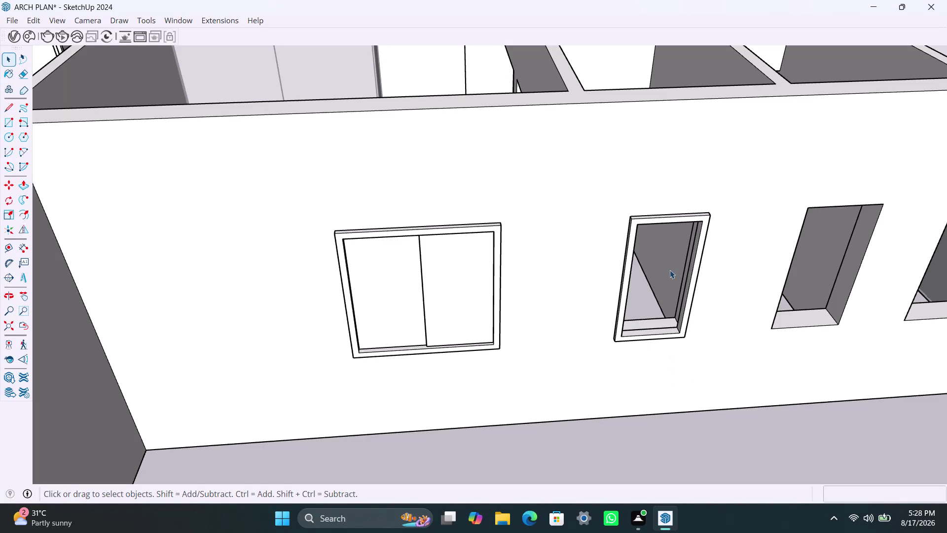
Draw a pane rectangle across the second window frame and make it a group.
key(r)
click(641, 226)
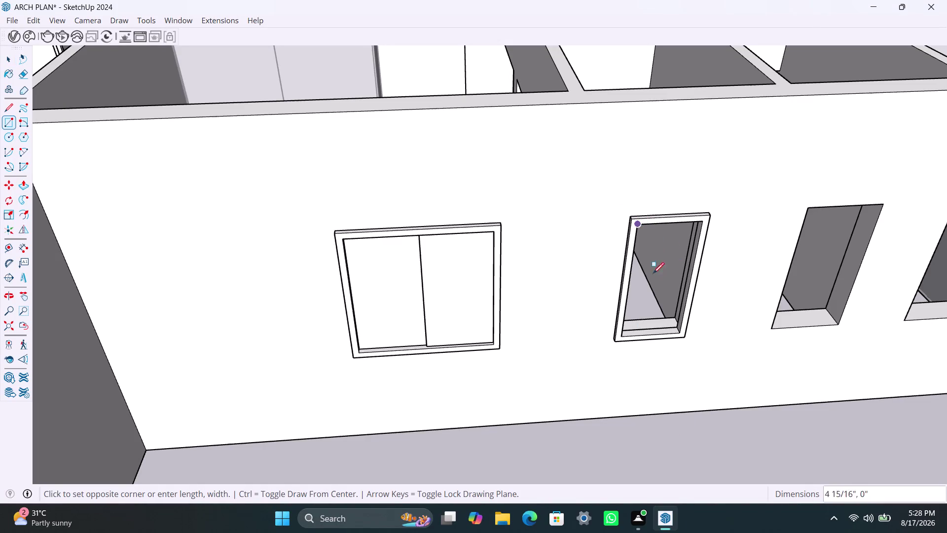
click(673, 331)
key(space)
double_click(673, 290)
right_click(673, 290)
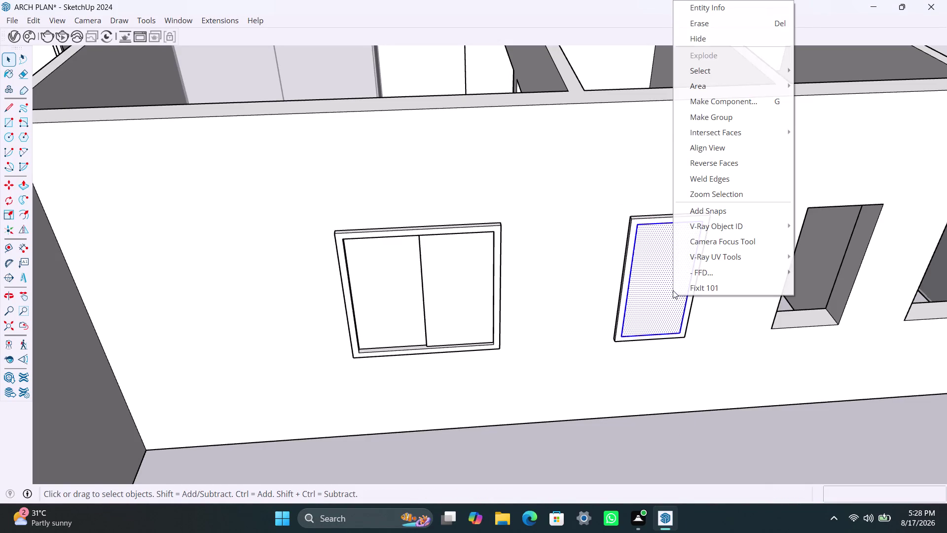
click(744, 117)
Pull the grouped pane to 18MM thick, then orbit toward the third wall opening.
double_click(656, 315)
click(656, 315)
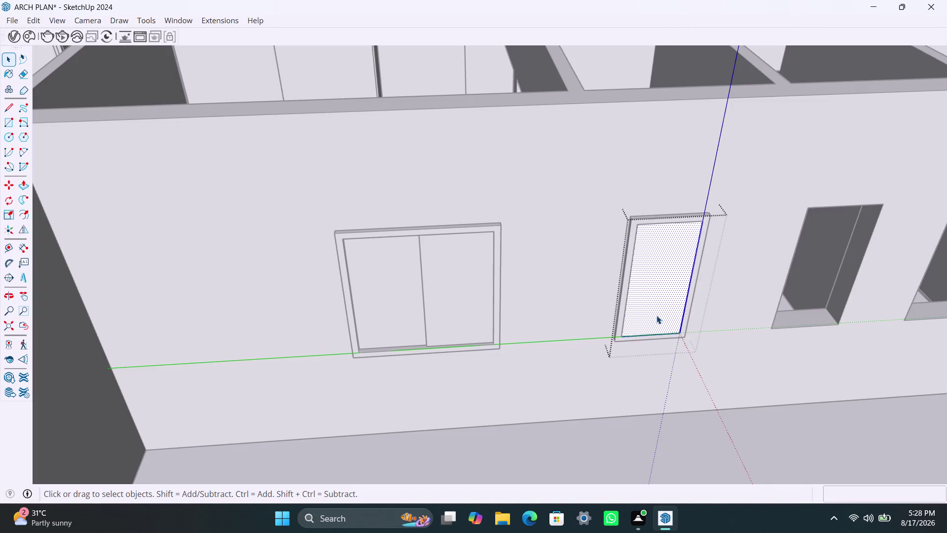
key(p)
click(656, 316)
text(1)
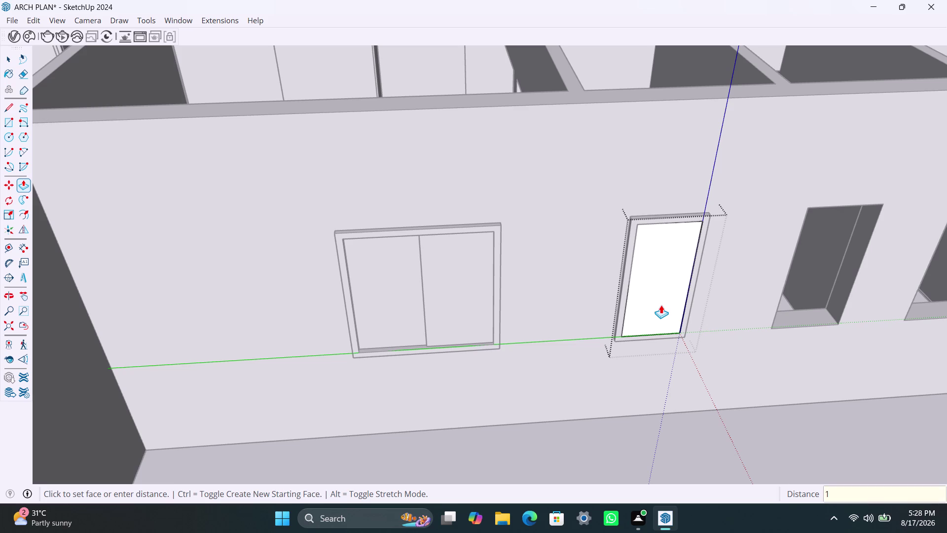
text(8MM)
key(Return)
key(space)
click(729, 391)
scroll(down, 3)
middle_drag(776, 387, 684, 387)
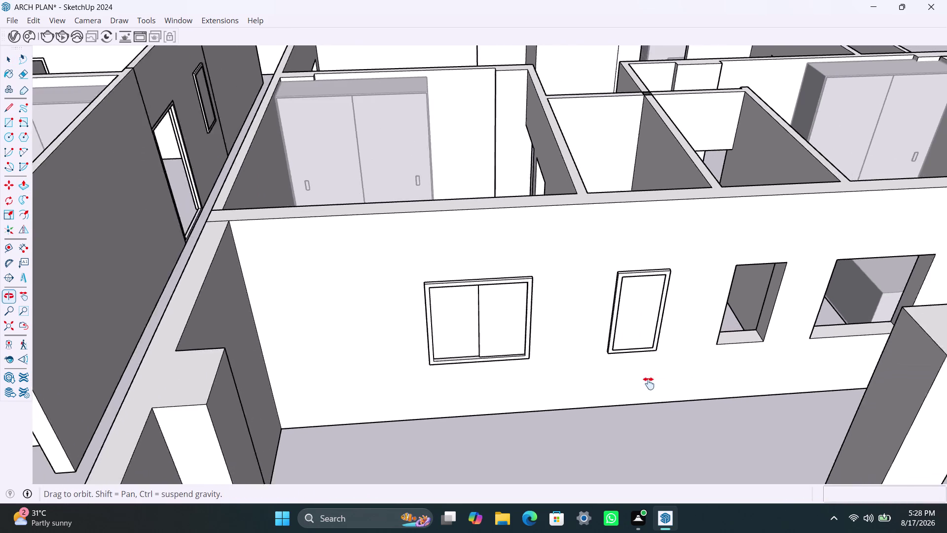
middle_drag(684, 388, 593, 378)
Draw a rectangle over the third wall opening and make it a group.
key(r)
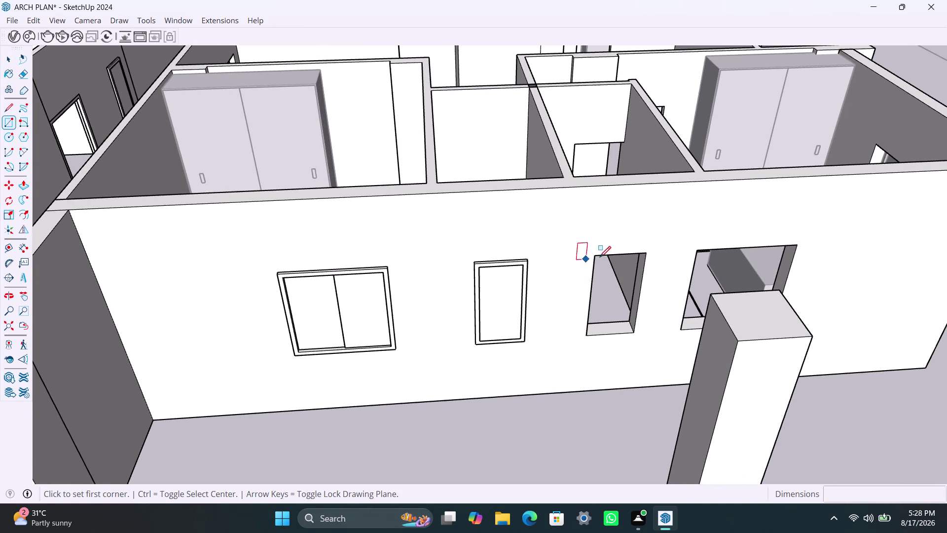
click(599, 257)
click(635, 331)
key(space)
double_click(626, 284)
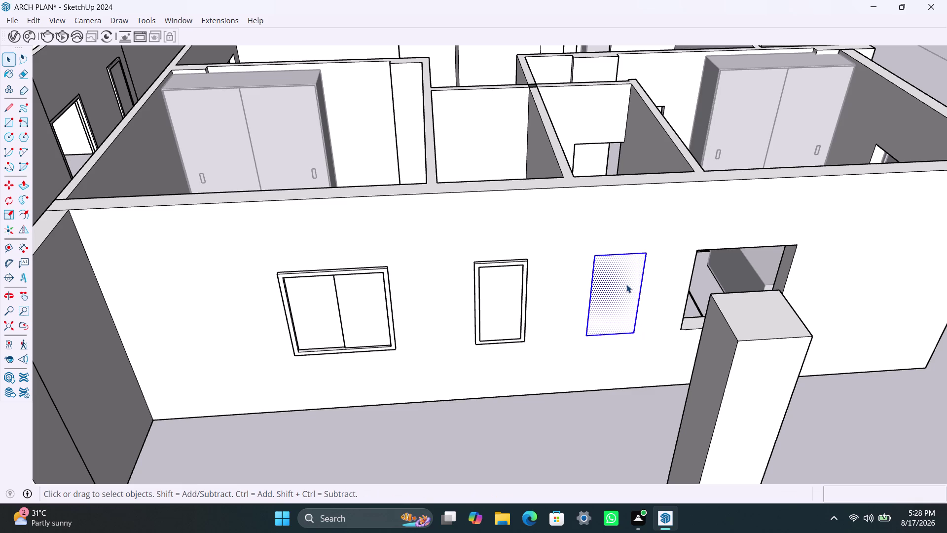
right_click(626, 284)
click(696, 117)
triple_click(621, 309)
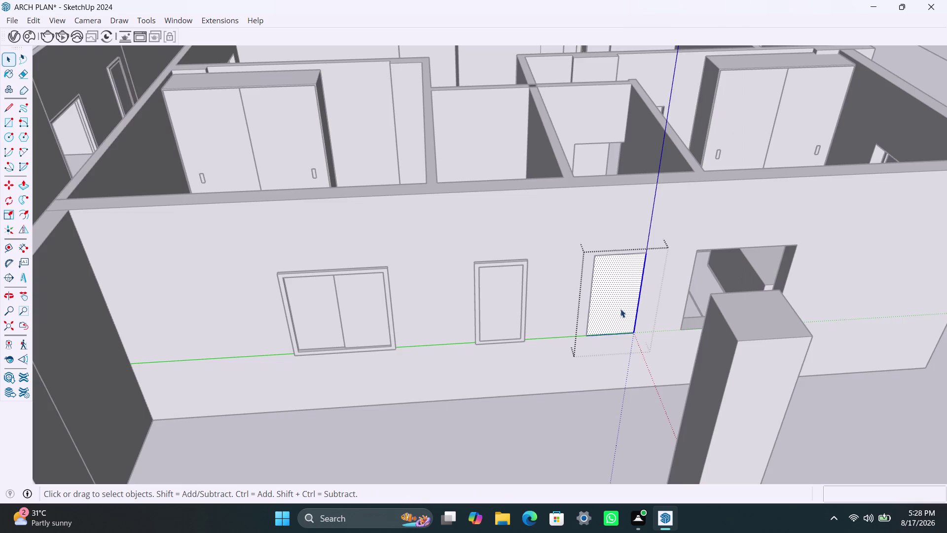
Offset the rectangle's border 2" inward and delete the inner face.
key(f)
click(599, 297)
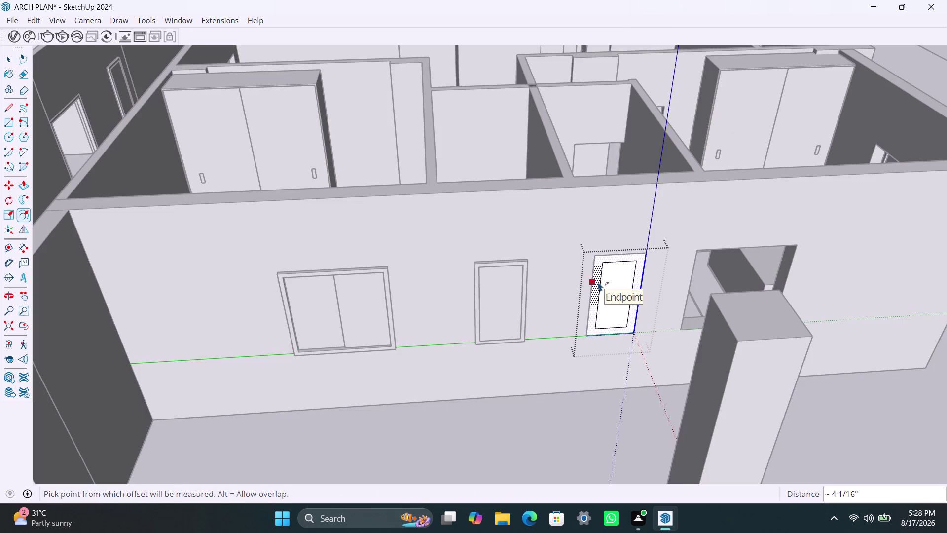
key(2)
key(shift+quotedbl)
key(Return)
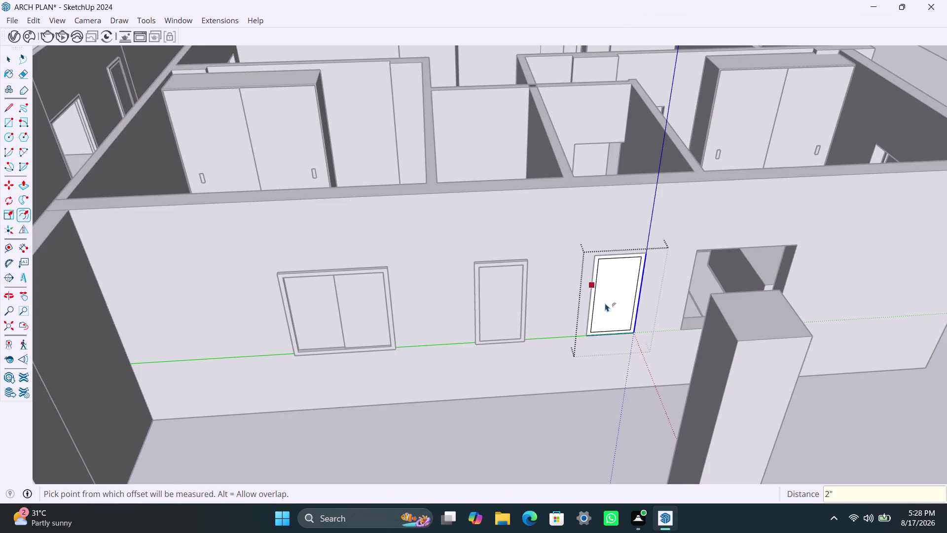
key(space)
click(614, 305)
key(Delete)
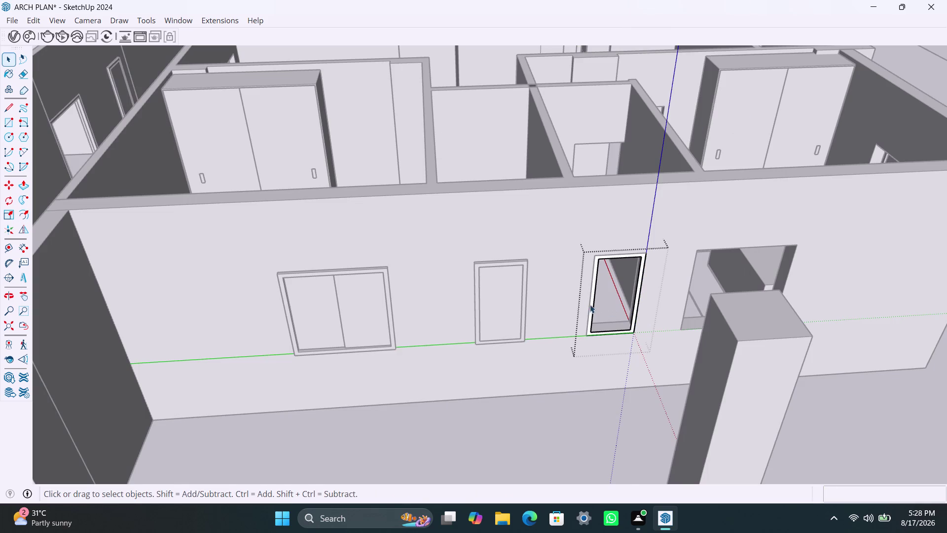
Pull the frame border to a 1 1/2" depth and close the frame group.
scroll(up, 3)
click(593, 283)
key(p)
click(592, 289)
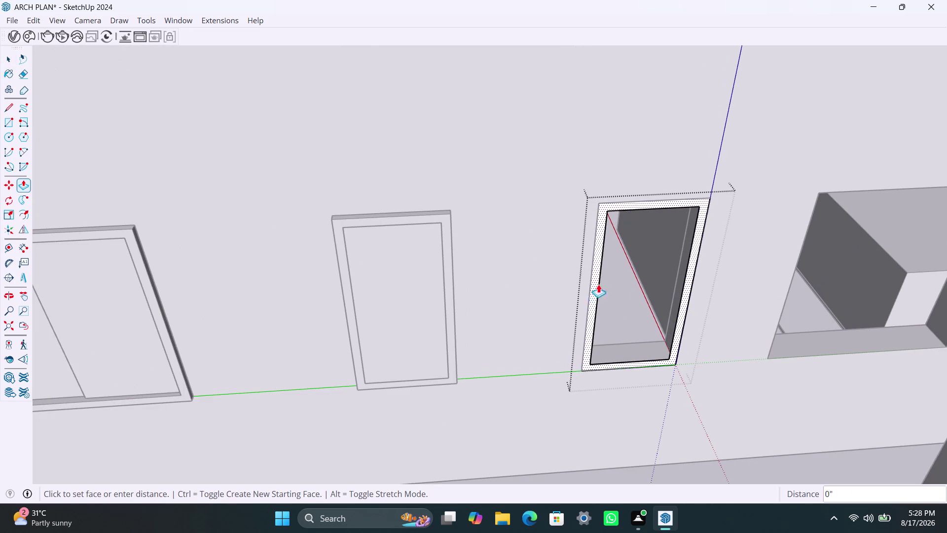
key(1)
text(.)
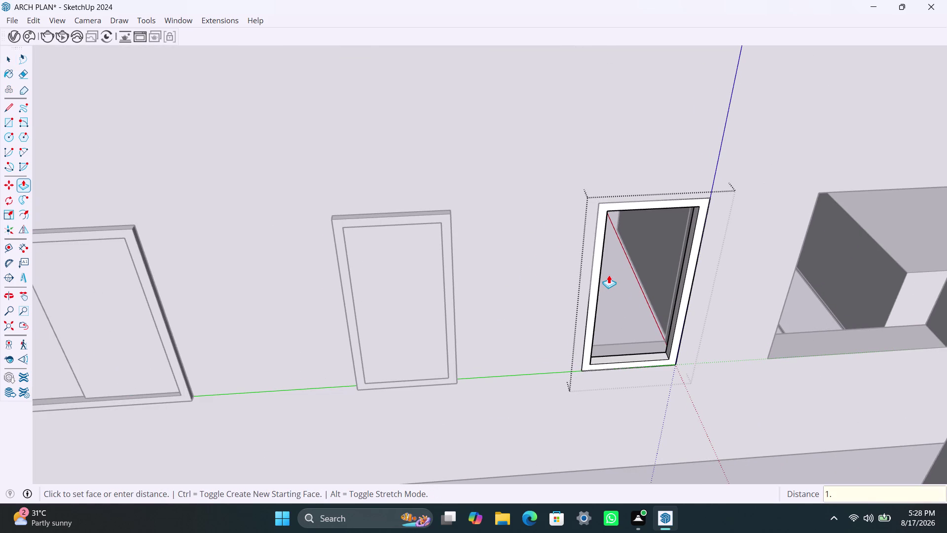
text(5")
key(Return)
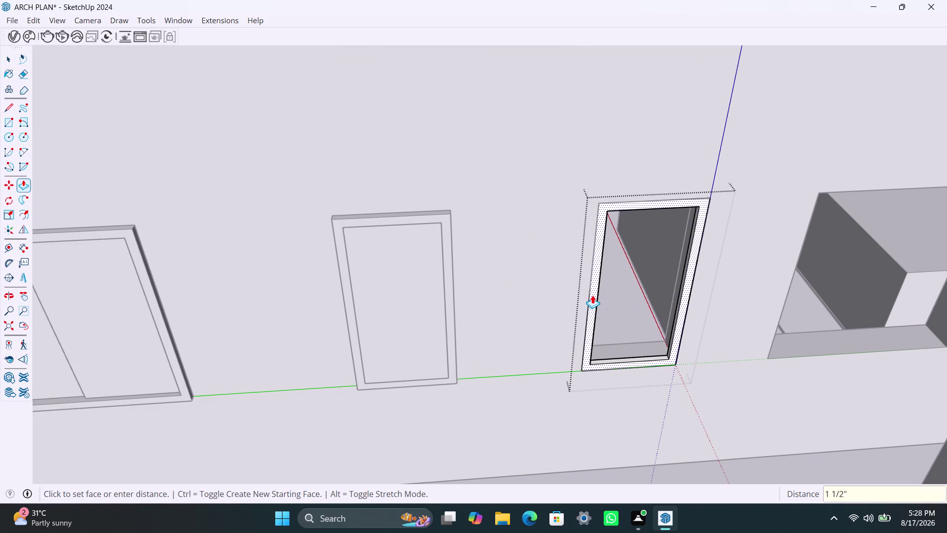
click(592, 295)
text(1)
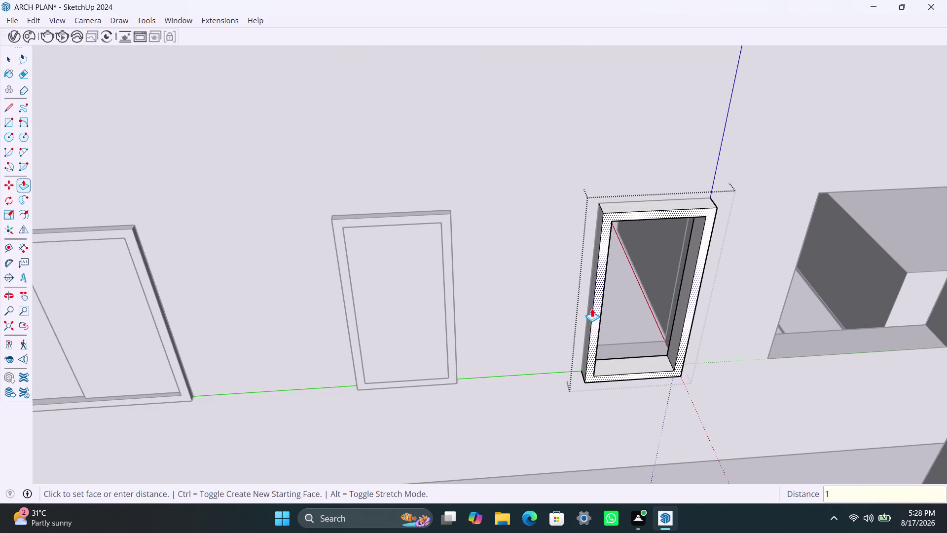
text(.5")
key(Return)
key(space)
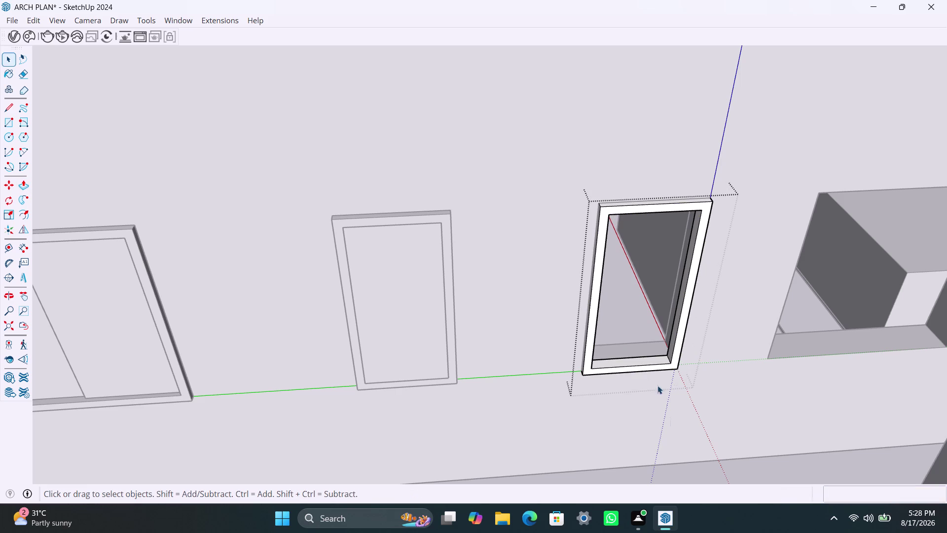
click(675, 429)
Draw a glass rectangle inside the new frame and make it a group.
key(r)
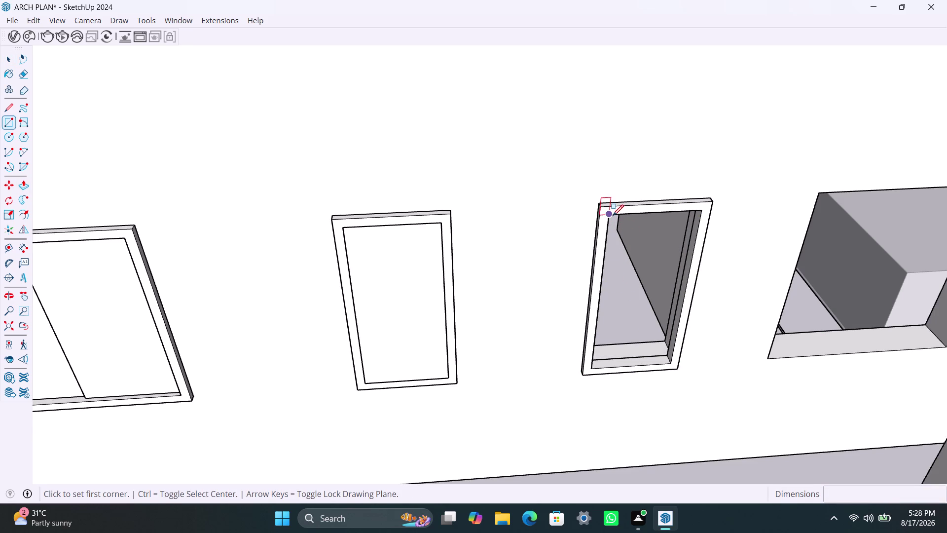
click(612, 215)
click(674, 361)
key(space)
double_click(653, 318)
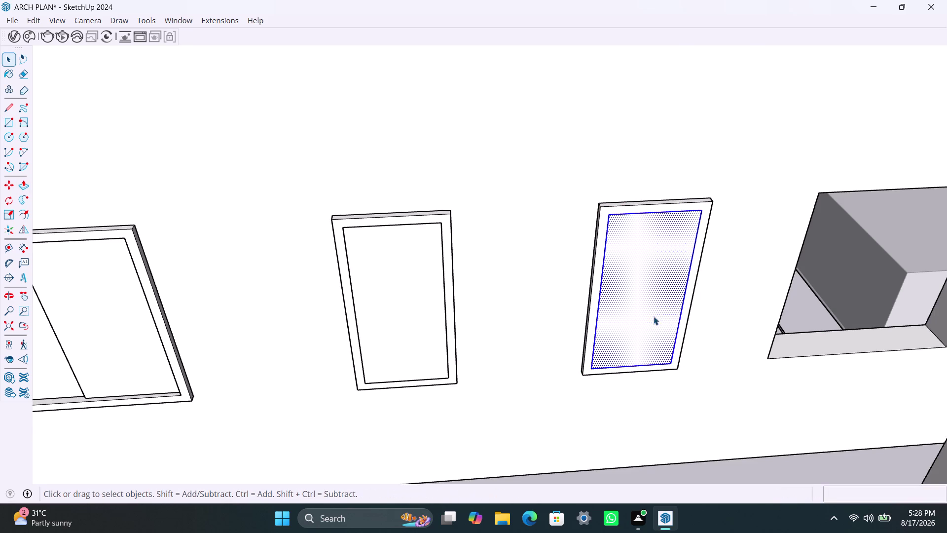
right_click(654, 316)
click(738, 137)
triple_click(664, 260)
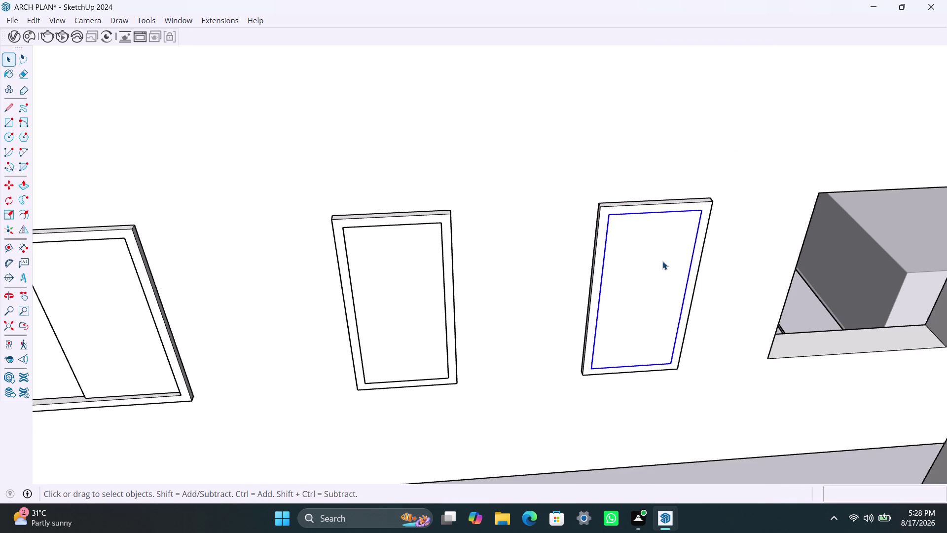
Pull the glass rectangle to an 18MM-thick pane and close its group.
scroll(down, 3)
key(p)
drag(662, 261, 663, 251)
text(18MM)
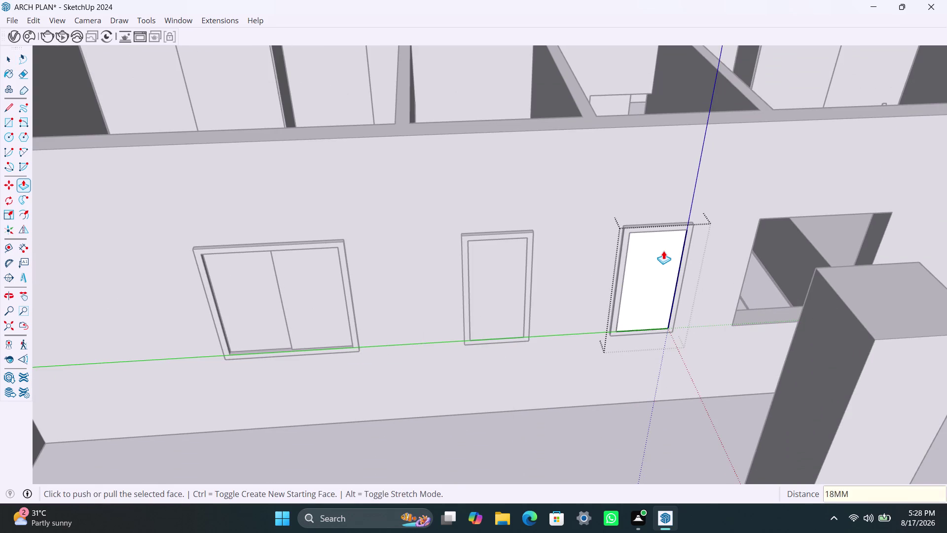
key(Return)
key(space)
click(653, 384)
scroll(down, 3)
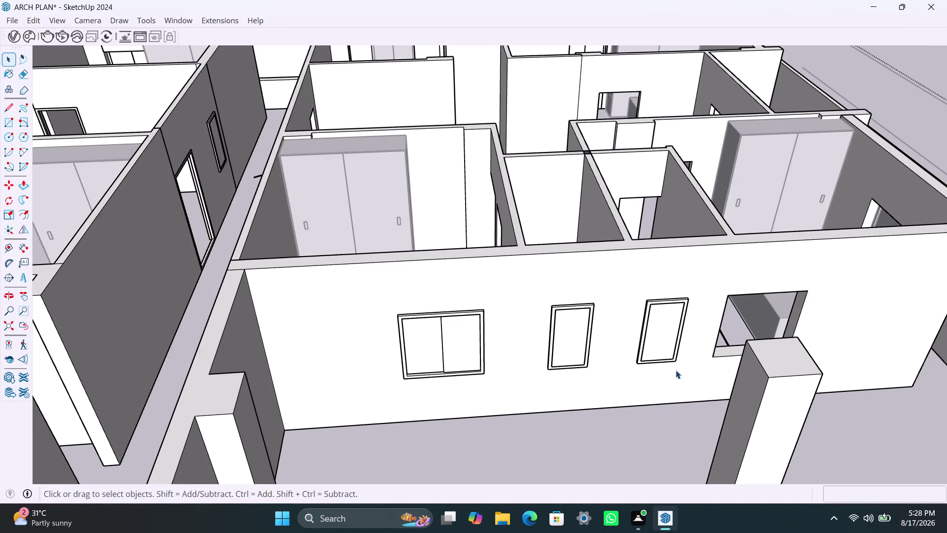
Draw a rectangle over the wide wall opening and make it a group.
middle_drag(676, 370, 596, 374)
scroll(up, 3)
middle_drag(732, 362, 654, 358)
key(r)
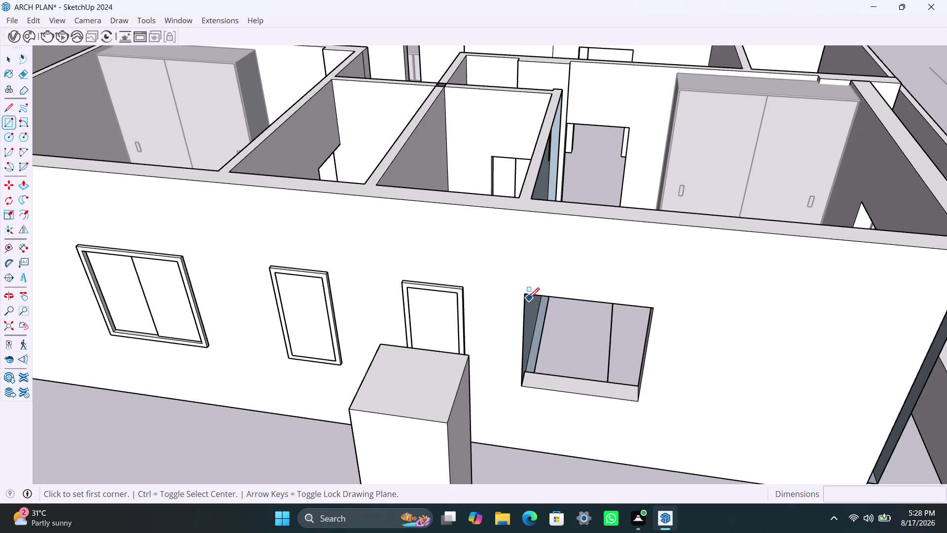
click(527, 296)
click(633, 398)
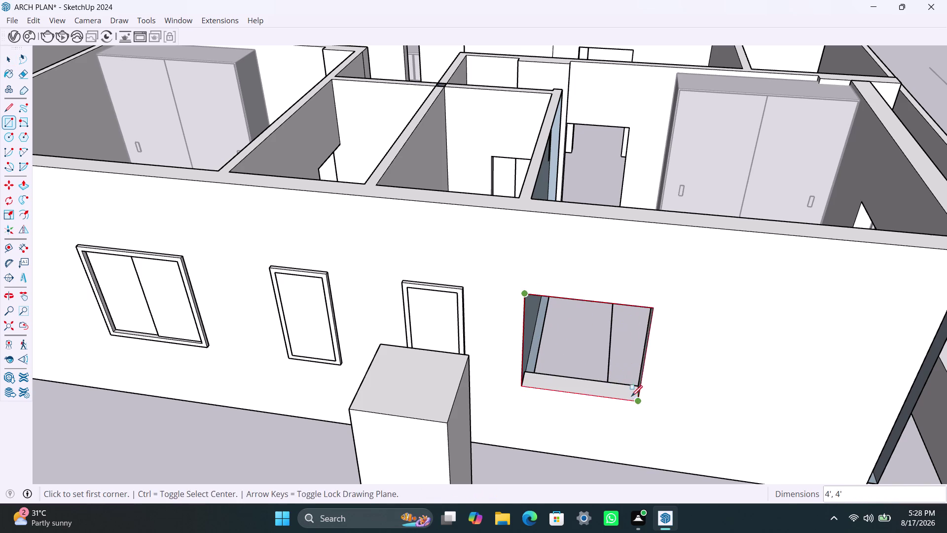
key(space)
double_click(598, 358)
right_click(598, 358)
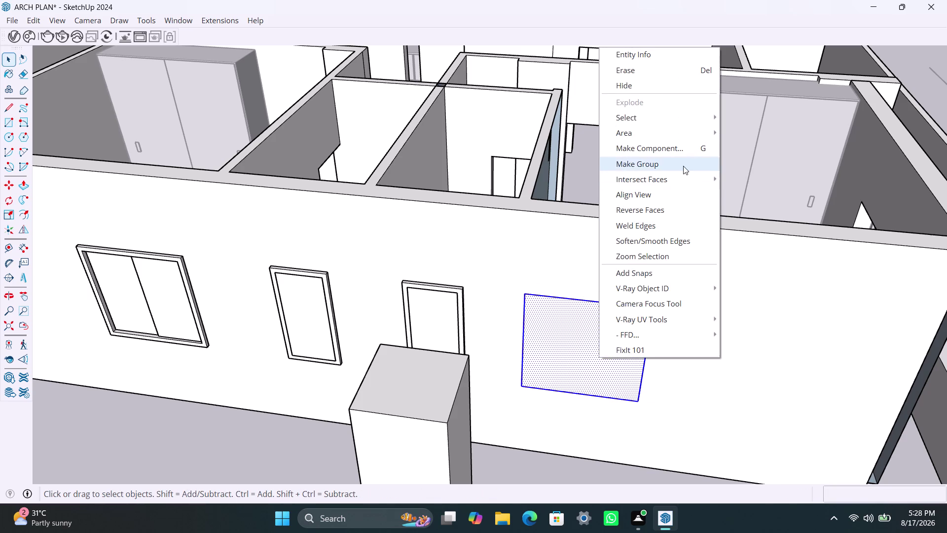
click(683, 166)
double_click(580, 375)
click(580, 352)
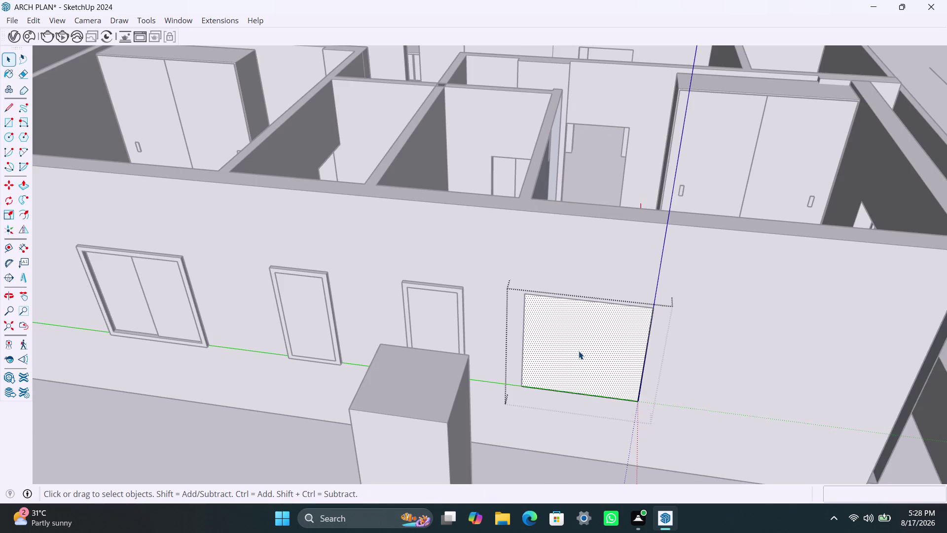
Offset the wide rectangle's border 2" inward and delete the inner face.
key(f)
click(573, 345)
text(2)
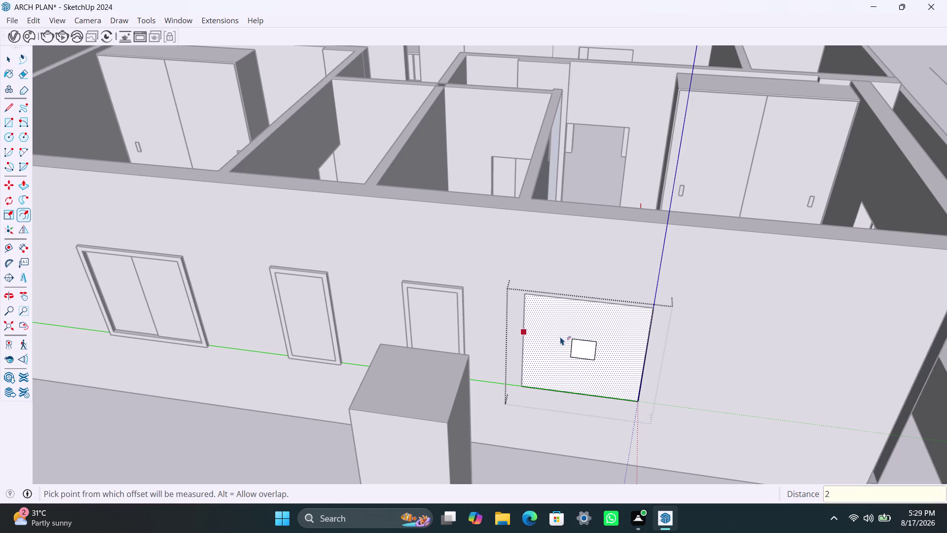
text(")
key(Return)
key(space)
click(582, 346)
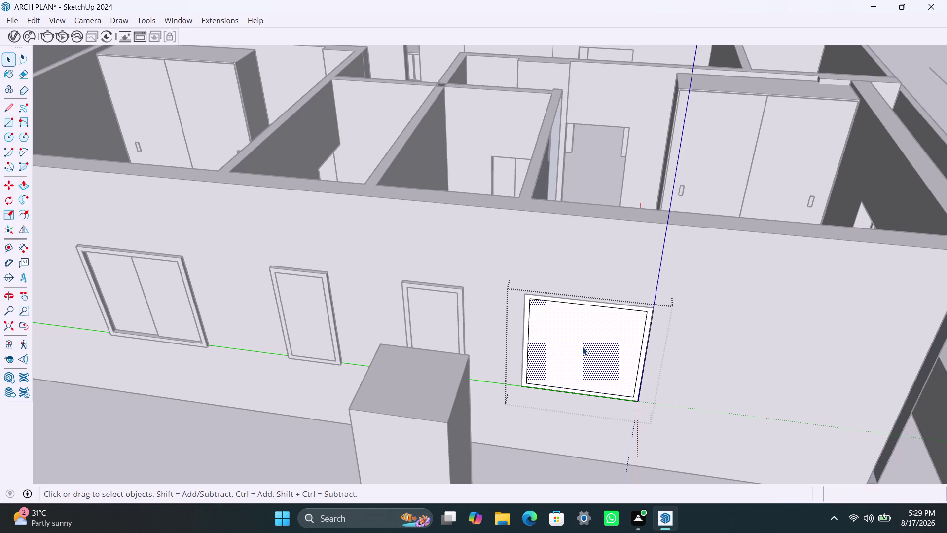
key(Delete)
Pull the wide frame's rim out to a 1.5" depth.
scroll(up, 3)
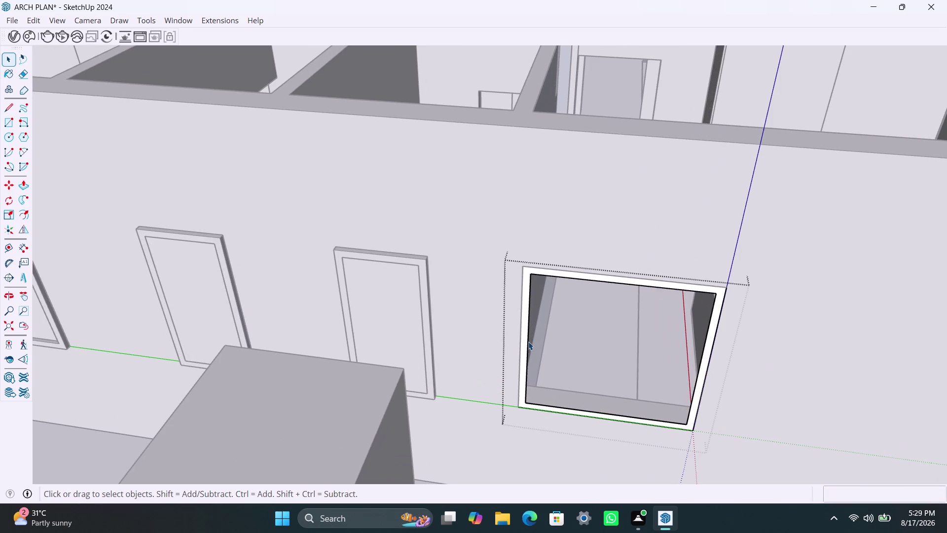
click(525, 336)
key(p)
click(524, 337)
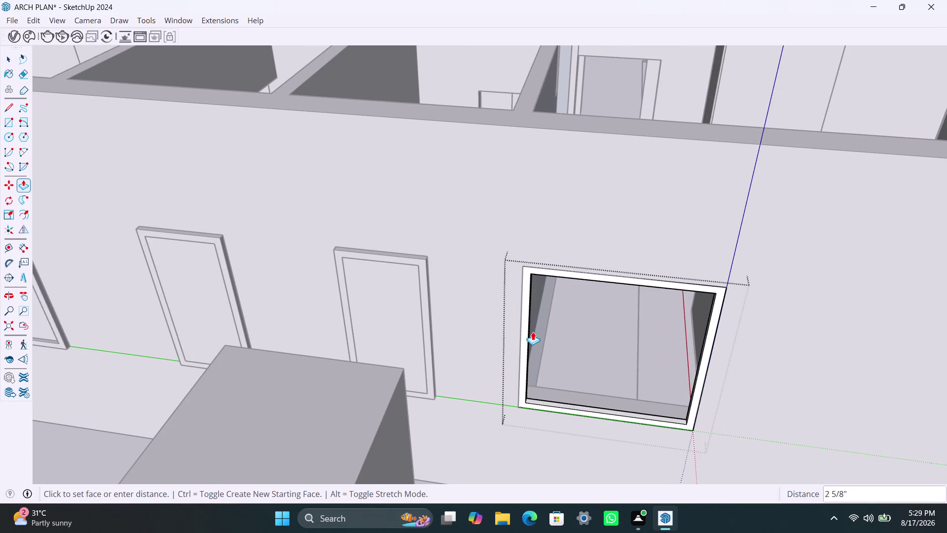
text(1.5)
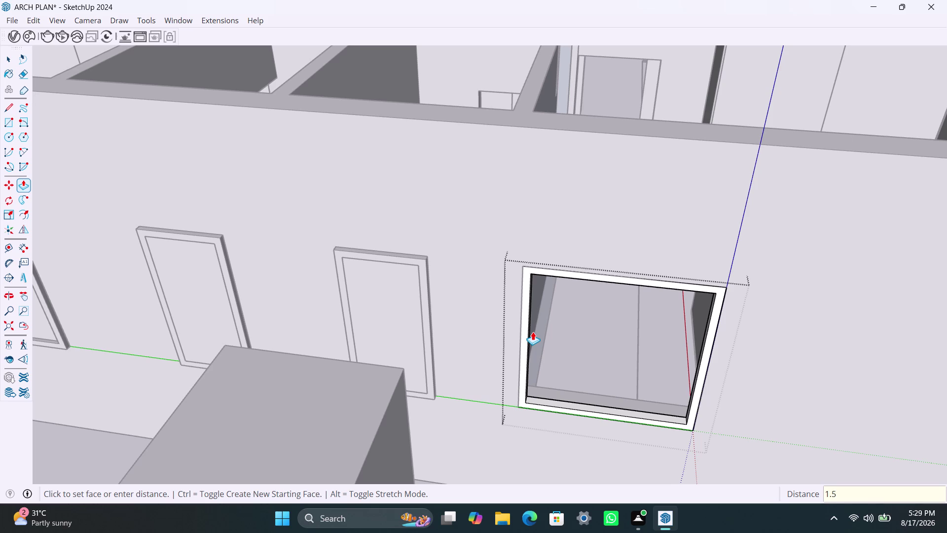
text(")
key(Return)
click(524, 339)
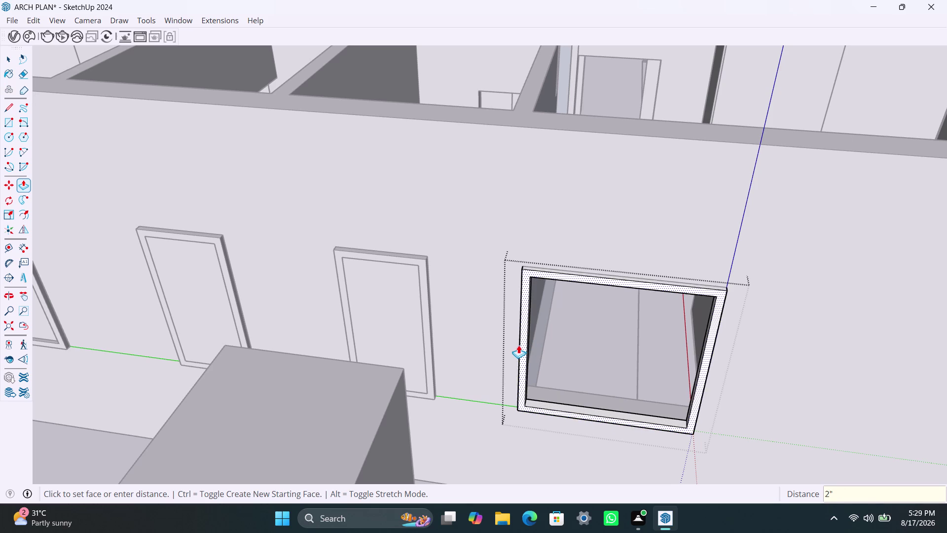
text(1.5)
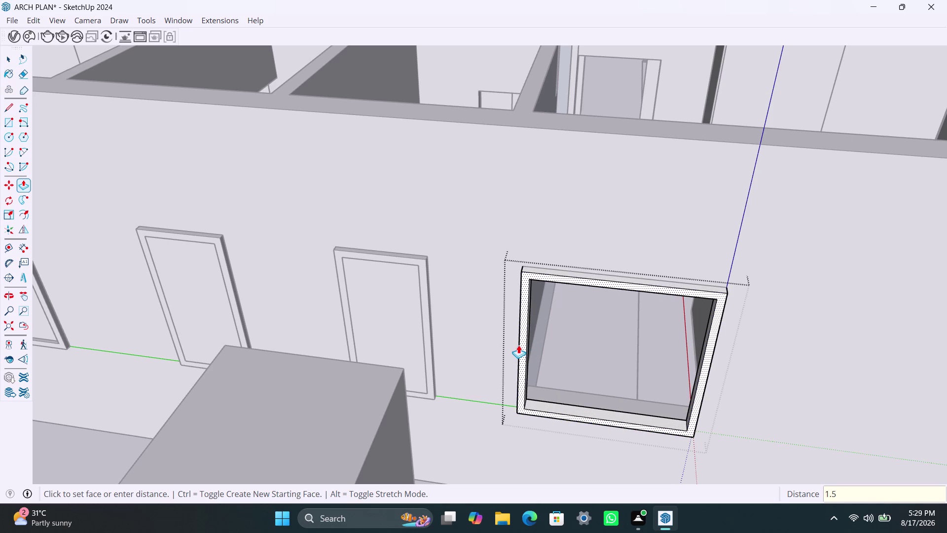
text(")
key(Return)
key(space)
click(663, 255)
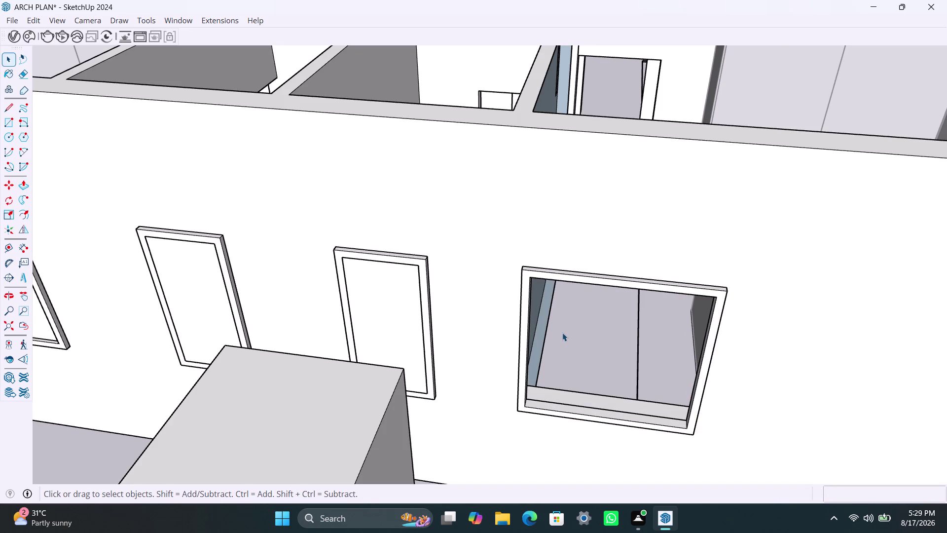
Draw a glass rectangle in the wide opening's left half and group it.
key(r)
click(533, 279)
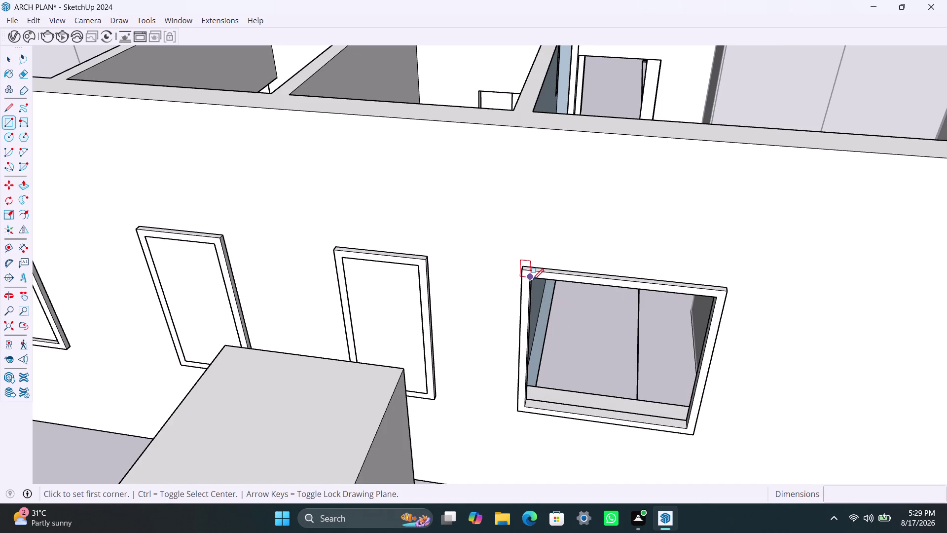
click(602, 418)
key(space)
double_click(598, 385)
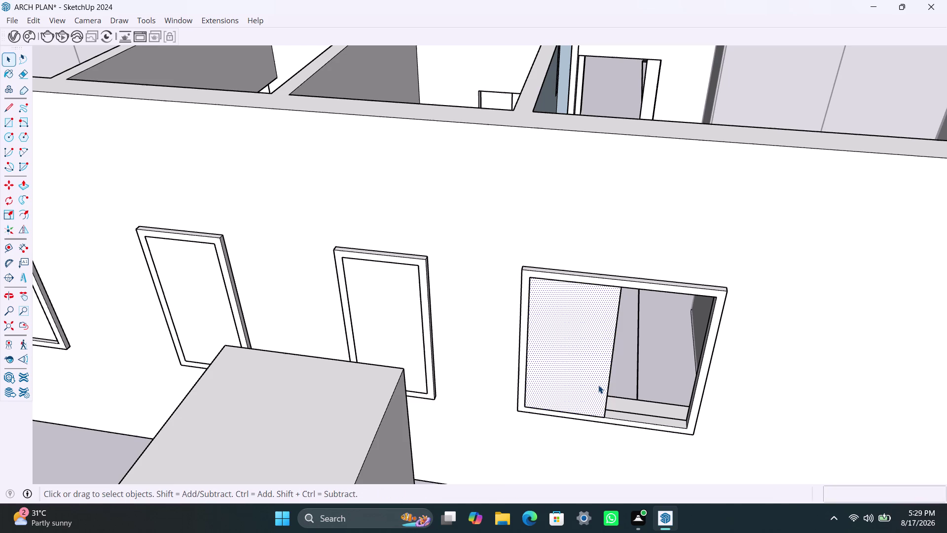
right_click(598, 383)
click(666, 202)
triple_click(584, 374)
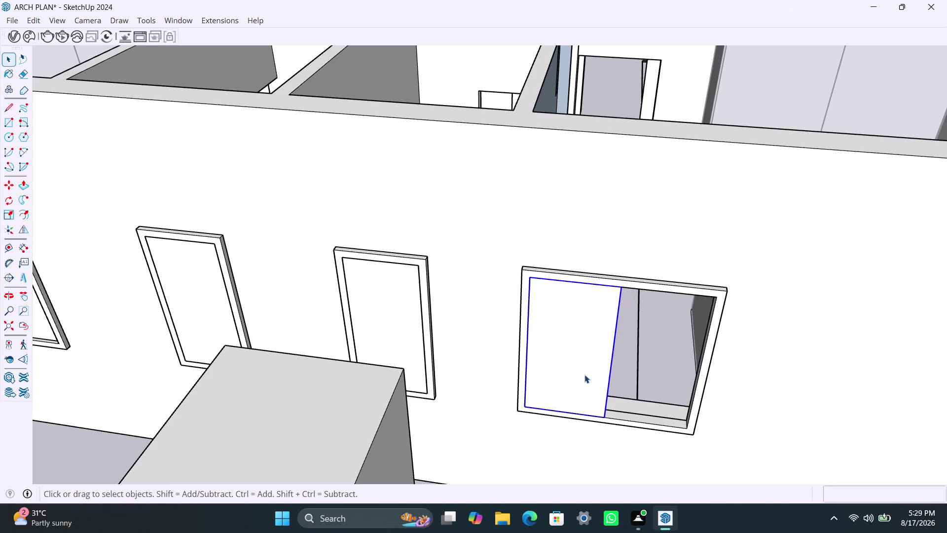
Thicken the left glass pane to 18MM.
key(p)
click(584, 375)
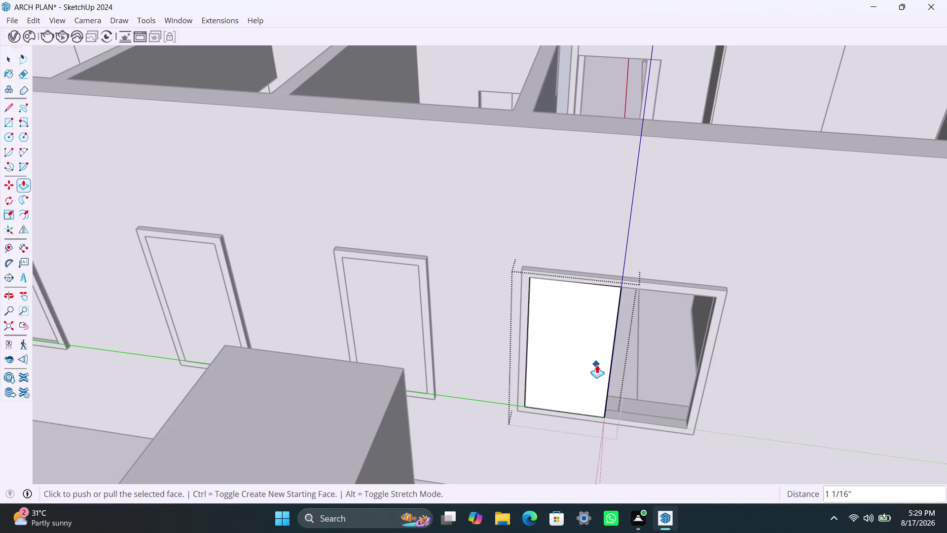
text(18MM)
key(Return)
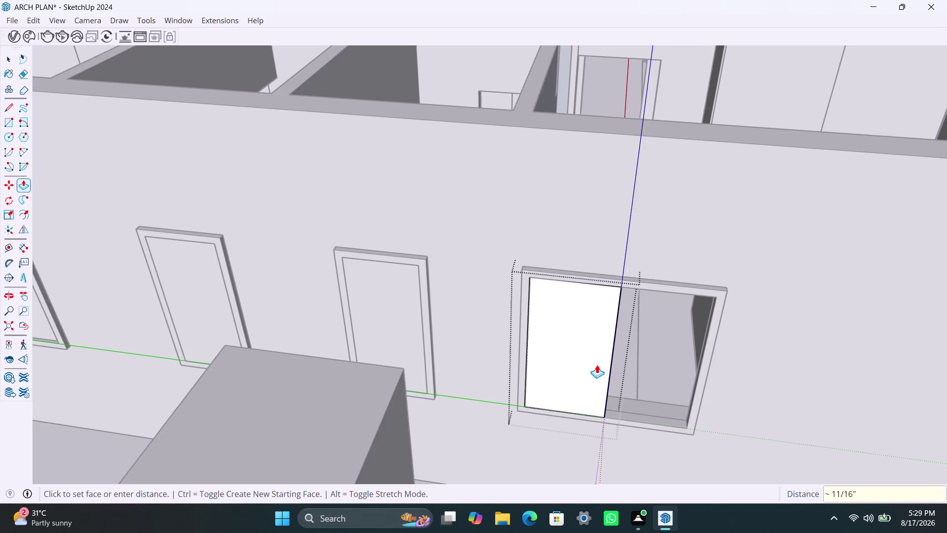
key(space)
click(720, 250)
scroll(up, 3)
click(590, 380)
drag(597, 416, 597, 422)
Copy the pane into the right half and snap it to the first pane's corner.
key(m)
click(602, 433)
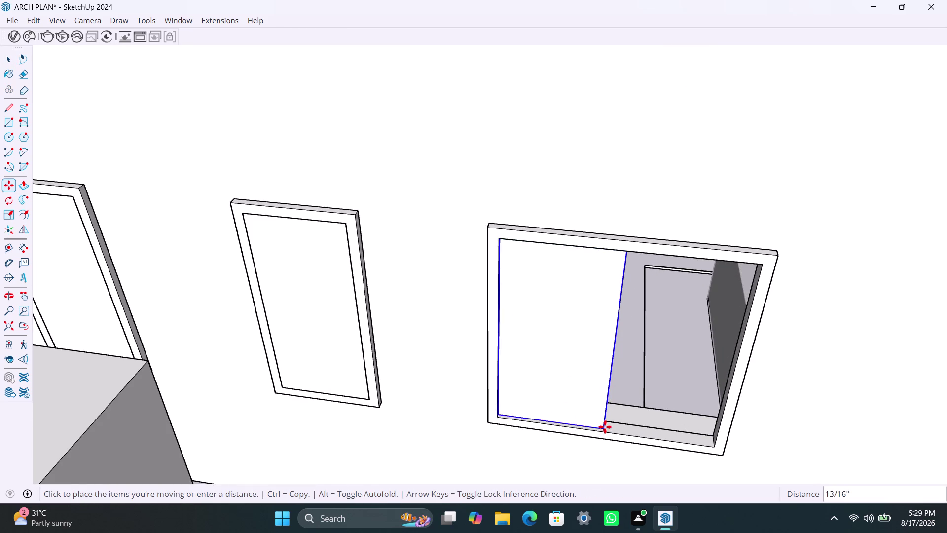
click(604, 424)
key(m)
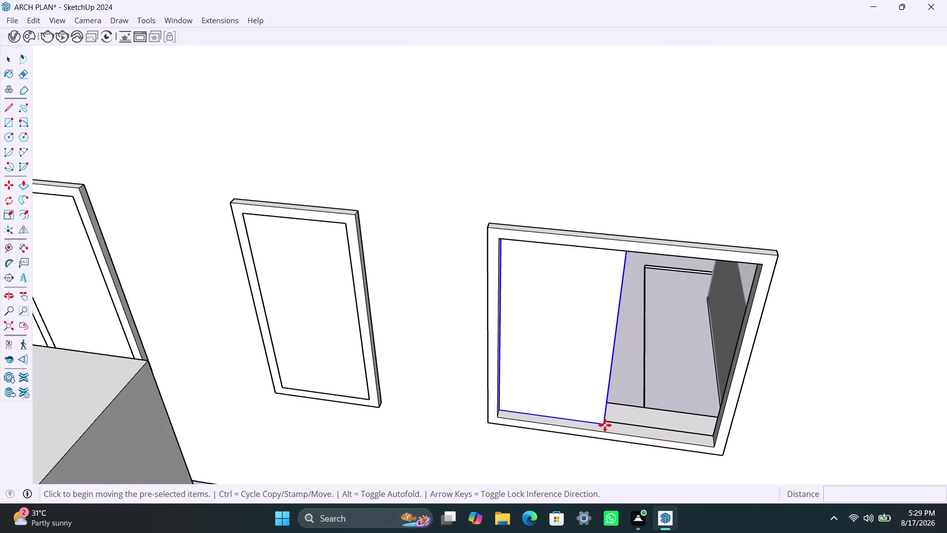
click(604, 425)
click(718, 447)
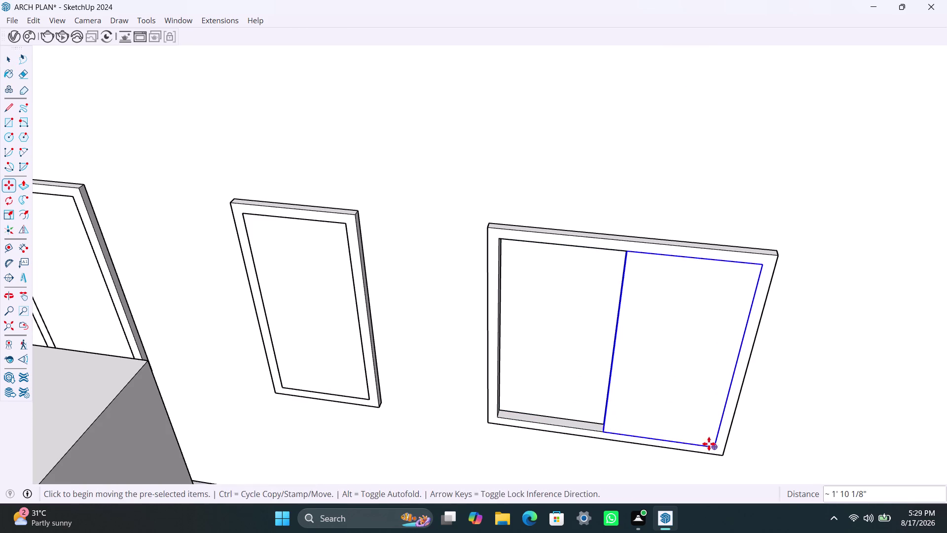
scroll(up, 3)
middle_drag(586, 424, 690, 431)
scroll(up, 3)
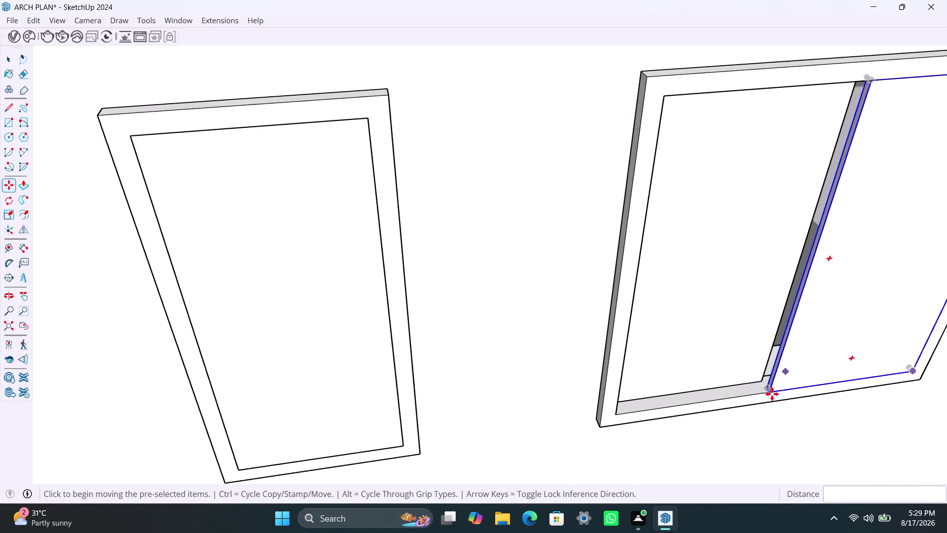
scroll(up, 3)
click(763, 388)
click(748, 370)
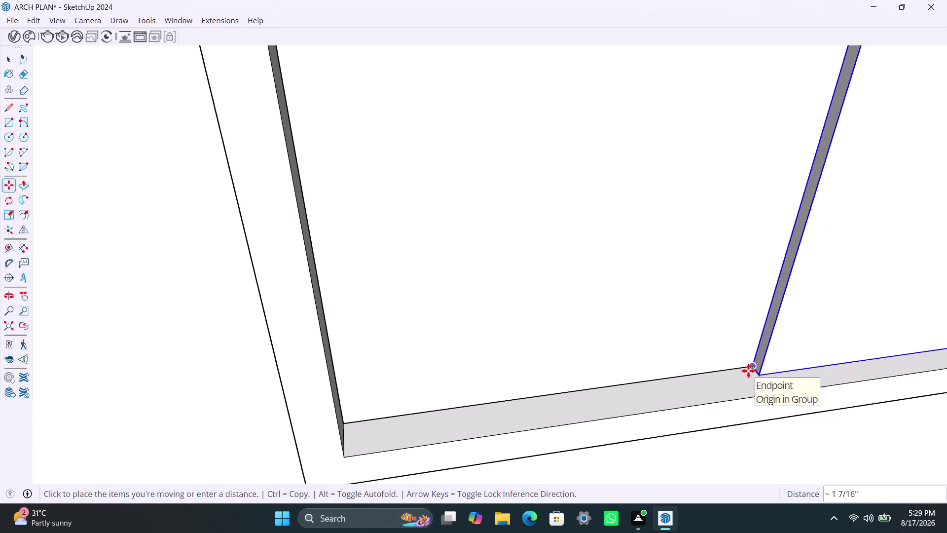
key(space)
scroll(down, 3)
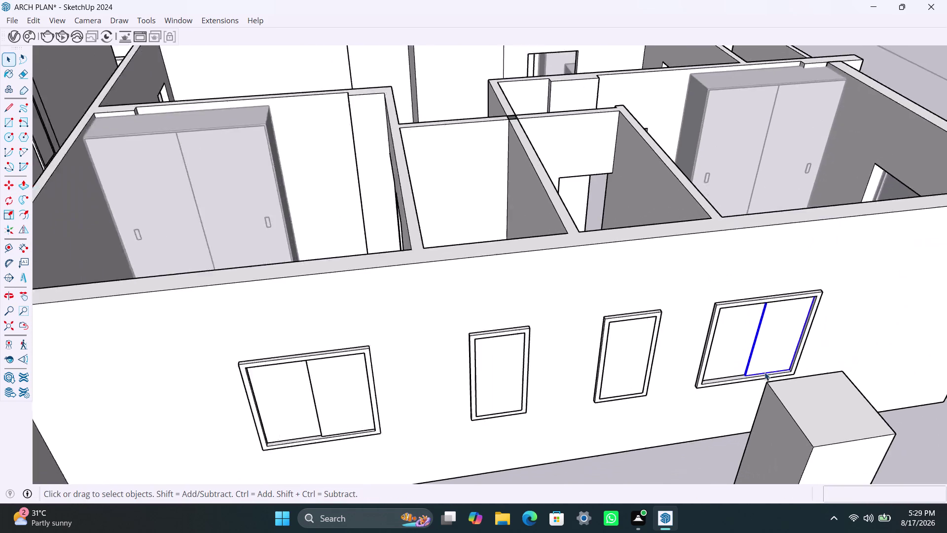
Orbit out around the whole house to review its walls and clear the pane selection.
scroll(down, 3)
middle_drag(824, 350, 636, 310)
scroll(down, 3)
middle_drag(773, 389, 750, 380)
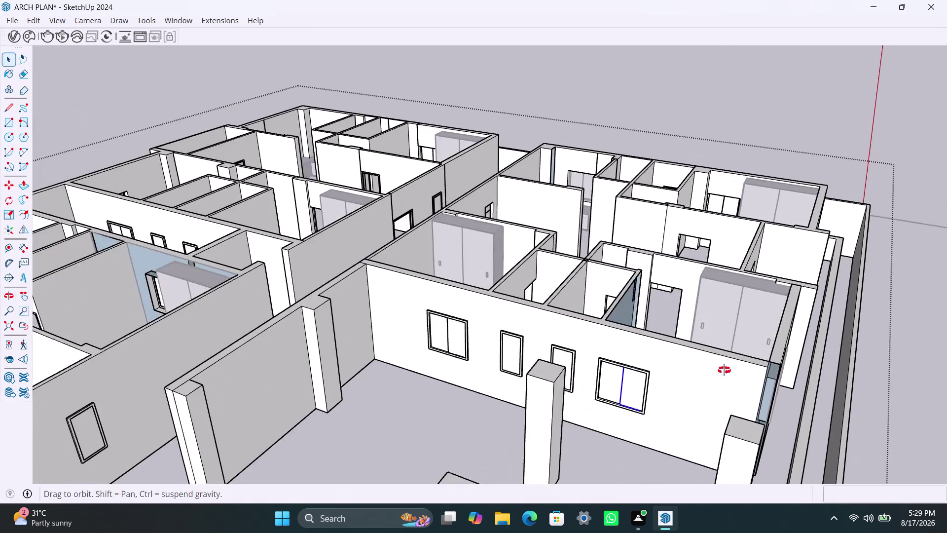
middle_drag(749, 380, 614, 322)
click(875, 471)
Orbit along the windowed exterior wall to frame its open end, ready for a rectangle.
scroll(up, 3)
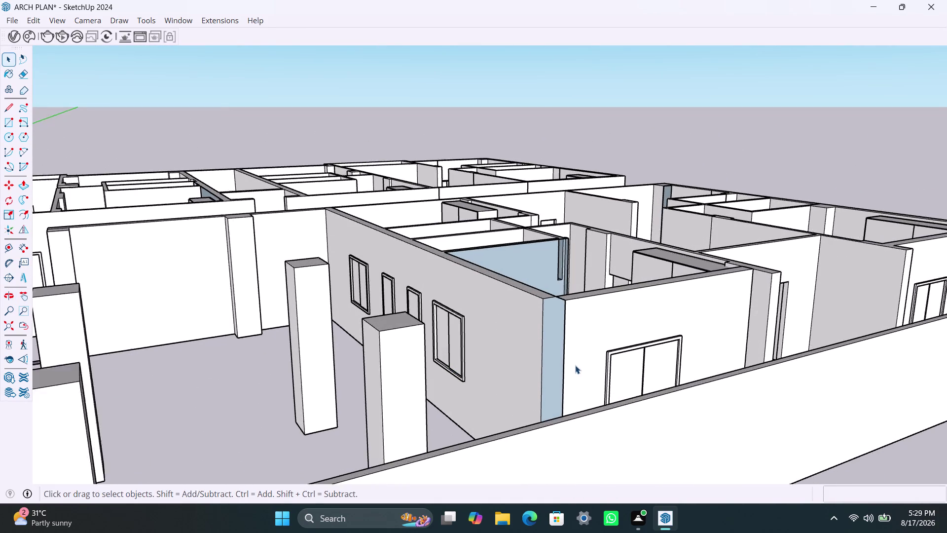
middle_drag(575, 365, 623, 431)
scroll(down, 3)
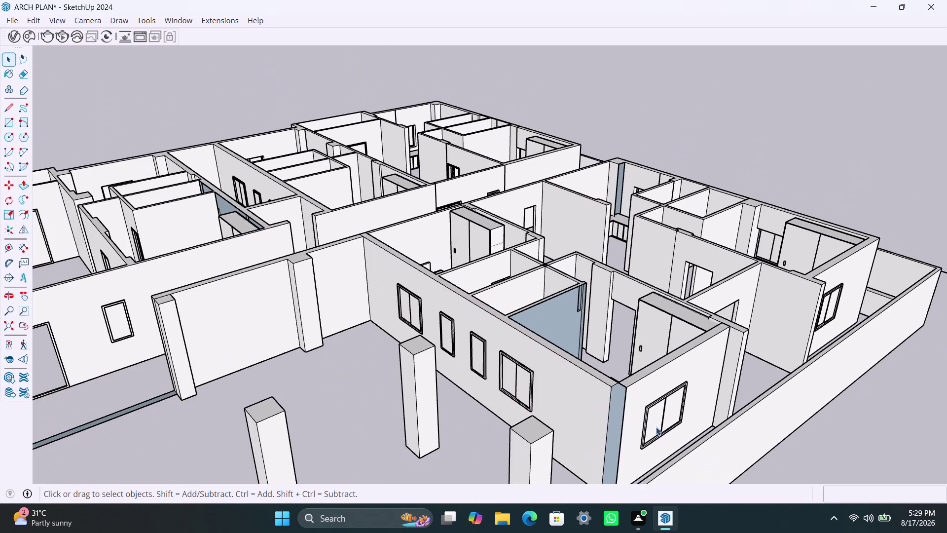
middle_drag(656, 426, 710, 346)
scroll(up, 3)
middle_drag(667, 397, 716, 438)
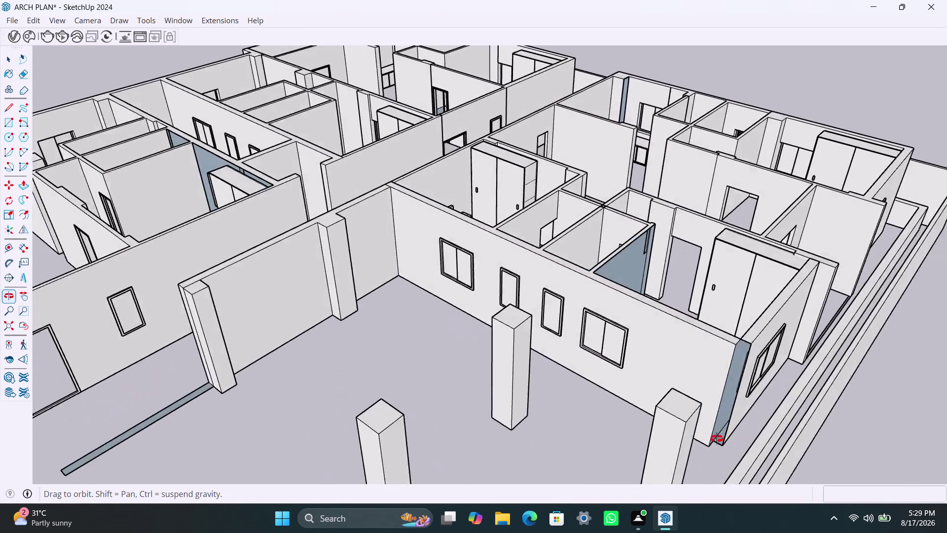
middle_drag(717, 438, 747, 451)
scroll(up, 3)
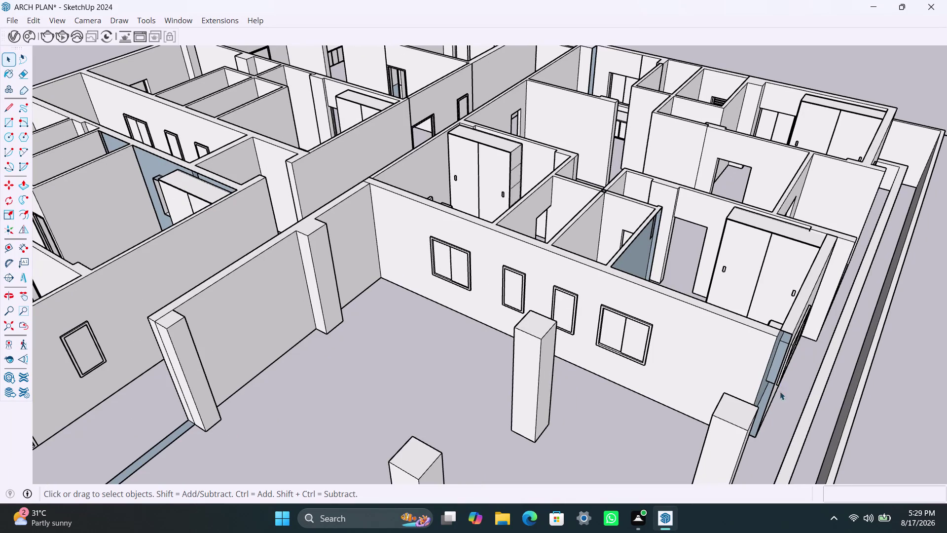
middle_drag(776, 424, 728, 430)
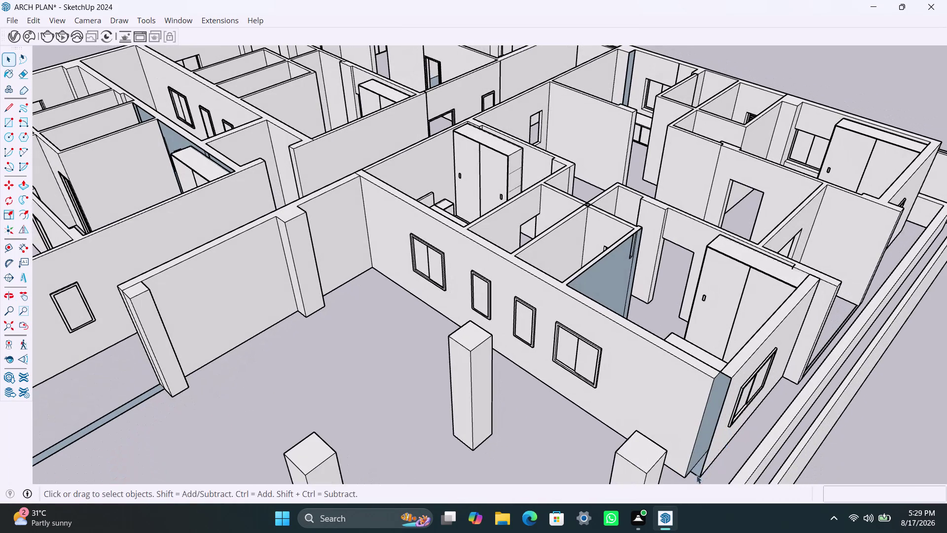
key(r)
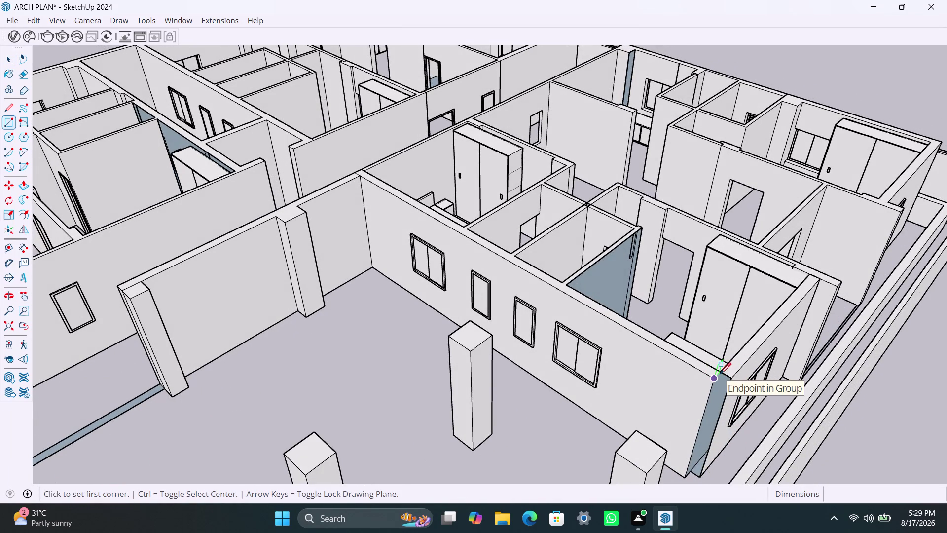
Draw a rectangle across the open wall end and Push/Pull it to a shallow depth.
click(721, 373)
click(699, 477)
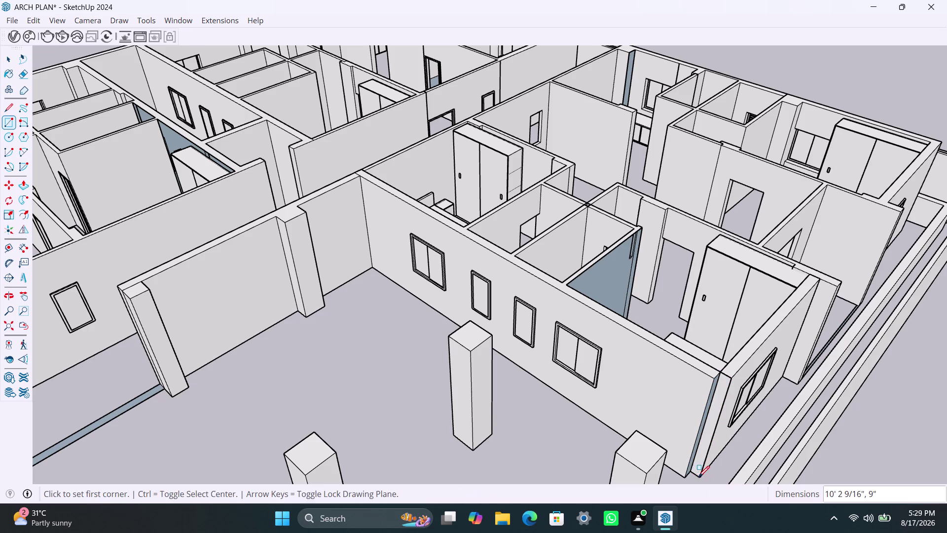
key(space)
click(710, 429)
key(p)
click(710, 430)
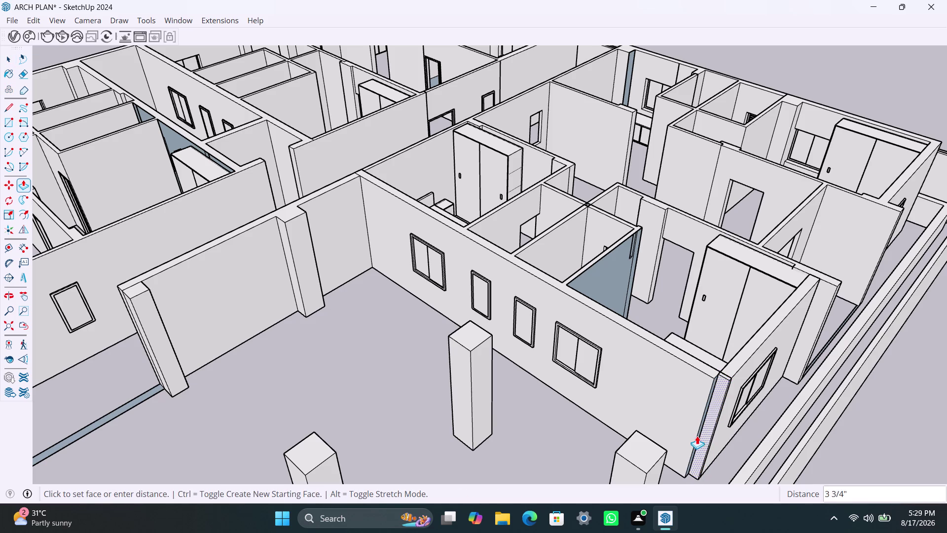
click(703, 411)
key(space)
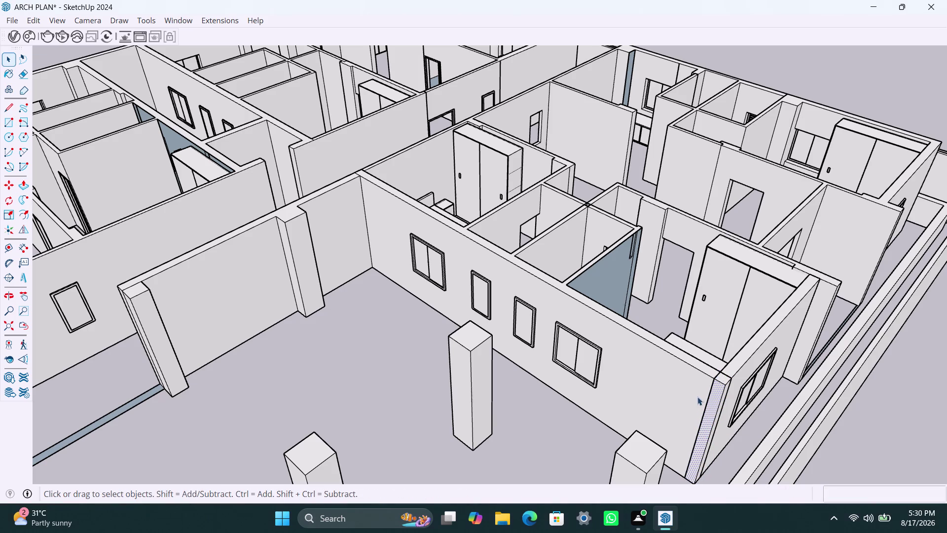
Select the wall end face and Push/Pull it toward the adjacent face, then cancel the pull.
scroll(up, 3)
scroll(up, 3)
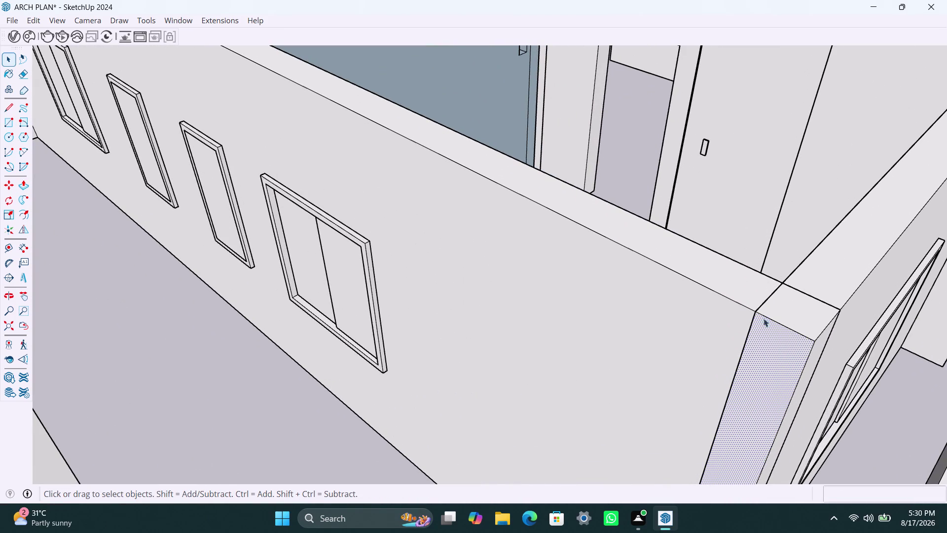
click(771, 295)
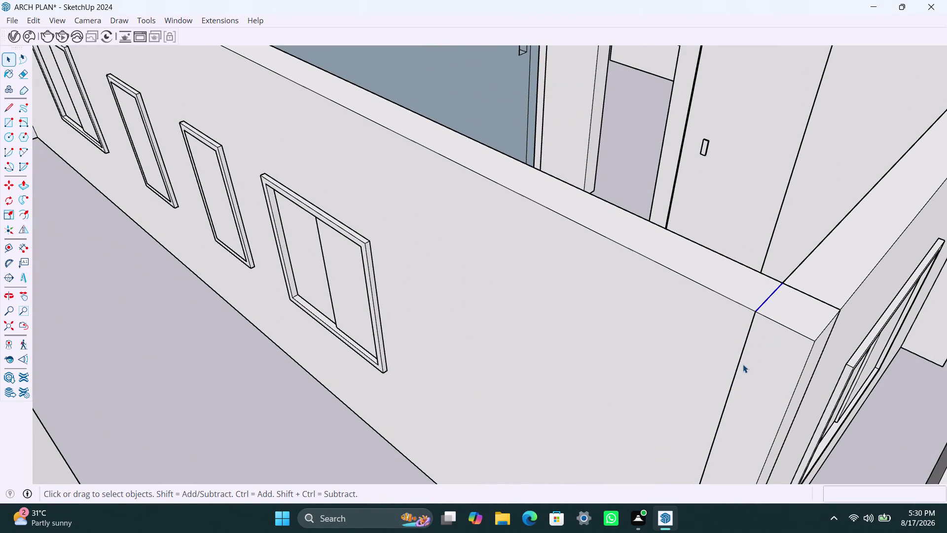
click(741, 368)
click(728, 369)
click(751, 381)
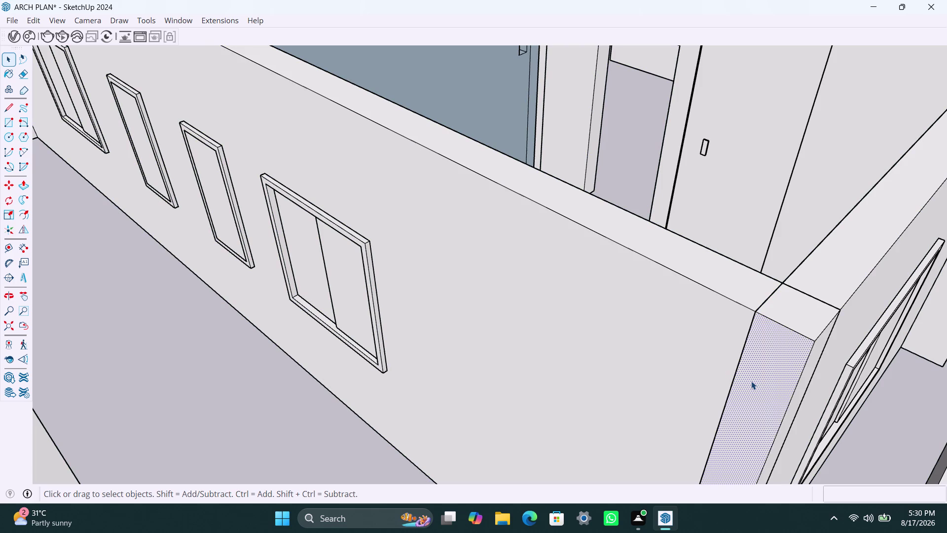
key(p)
click(751, 381)
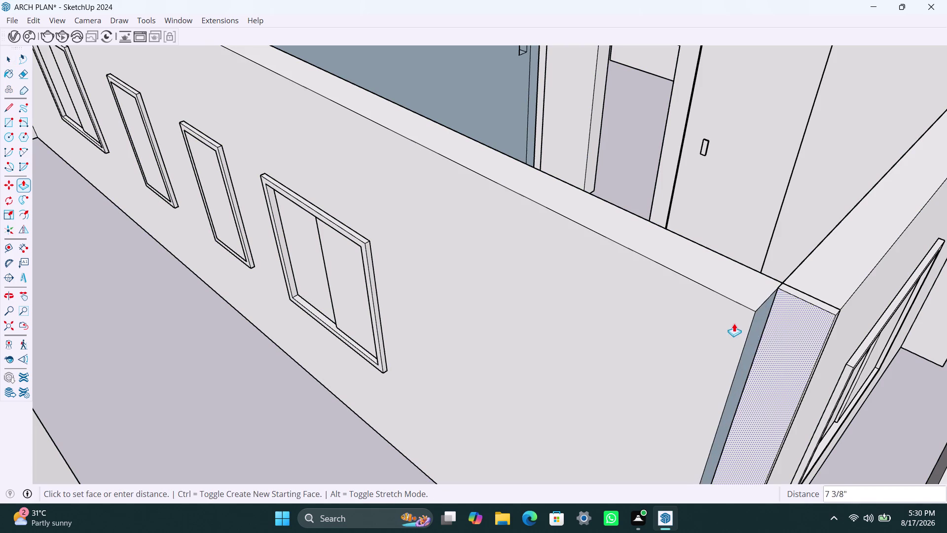
click(702, 228)
click(704, 228)
click(707, 229)
scroll(down, 3)
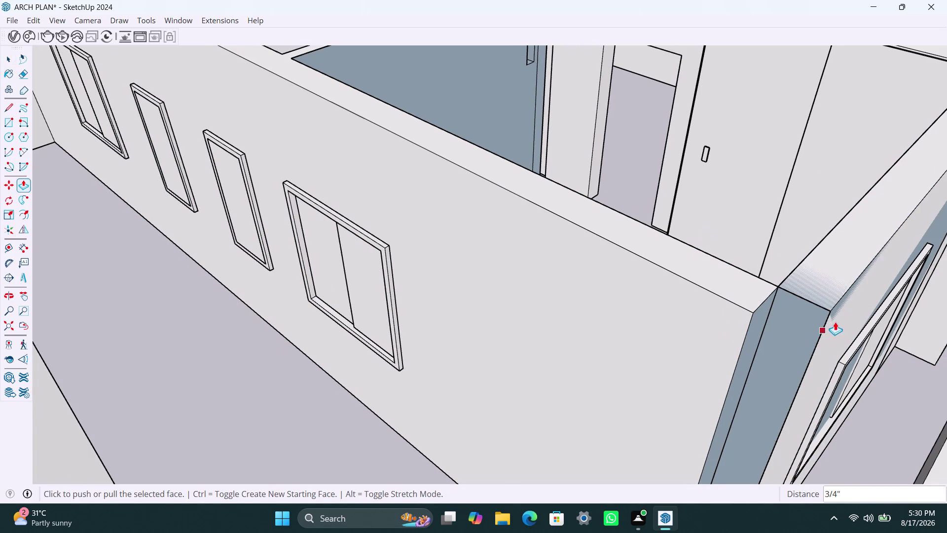
key(Escape)
scroll(down, 3)
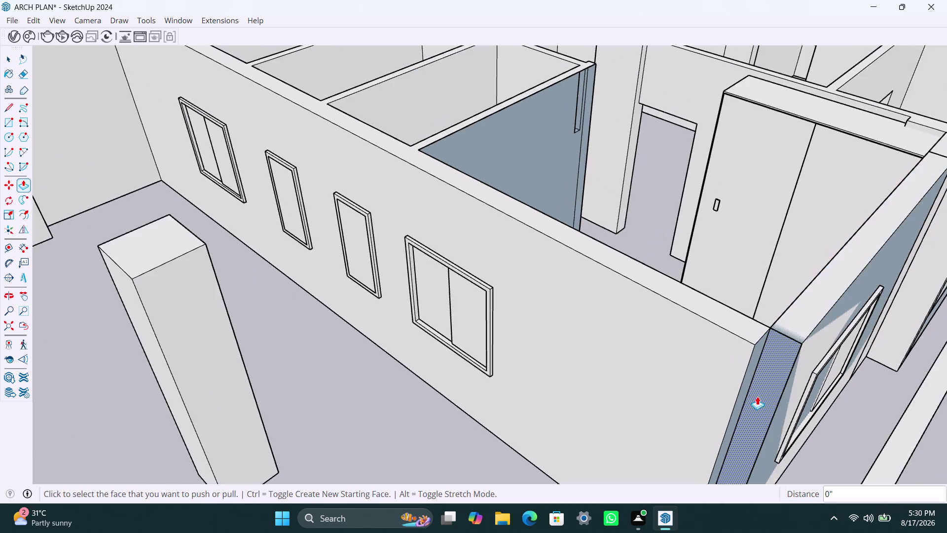
Orbit back to the capped wall end and attempt to pull its exposed end face outward.
middle_drag(757, 396, 666, 358)
key(space)
triple_click(649, 370)
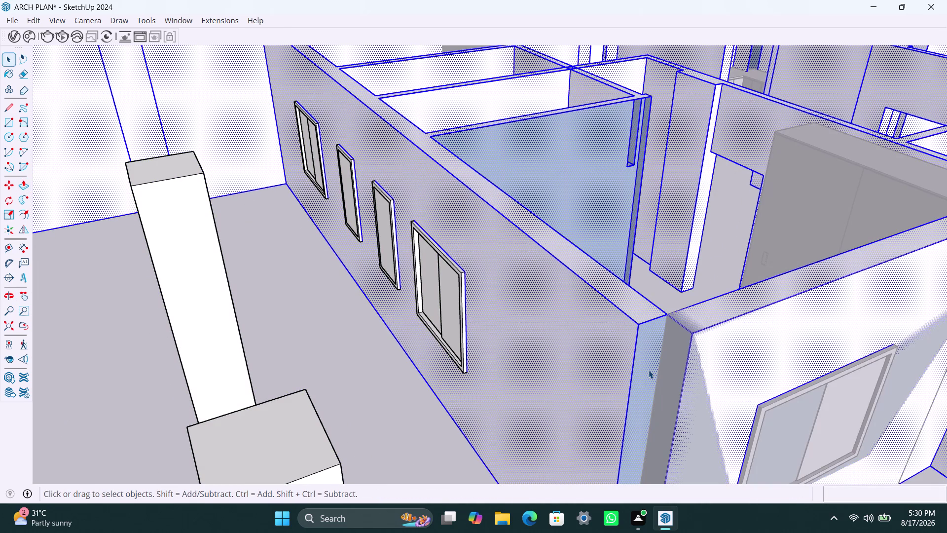
click(648, 370)
click(648, 369)
key(p)
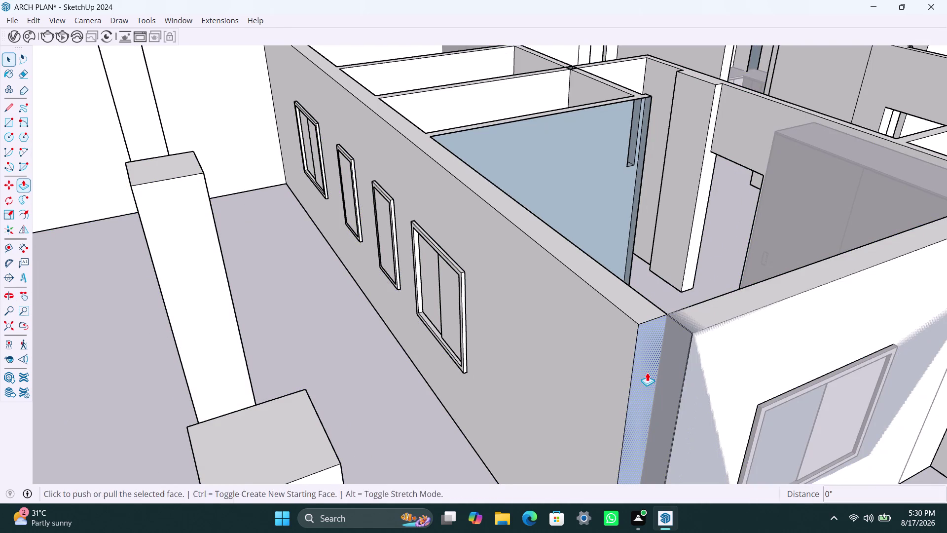
click(648, 372)
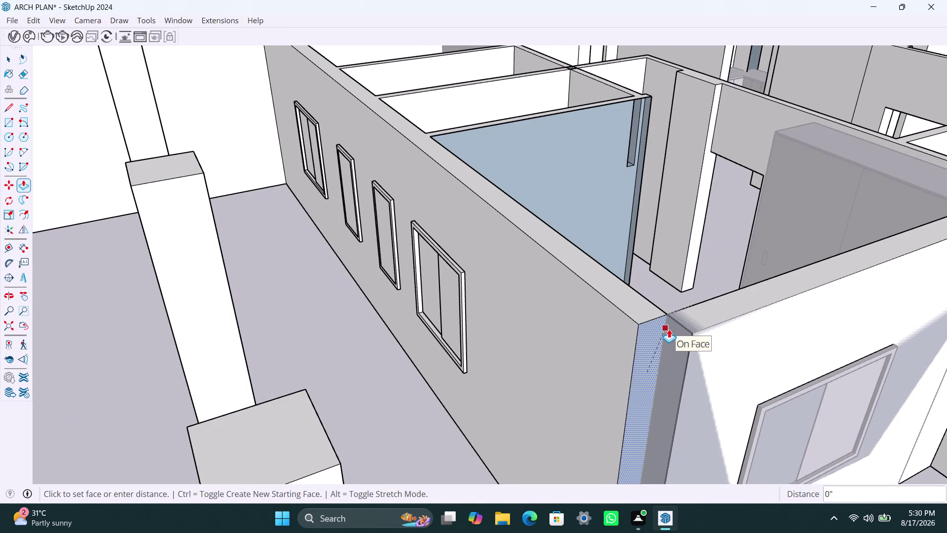
key(Escape)
right_drag(696, 346, 688, 347)
key(space)
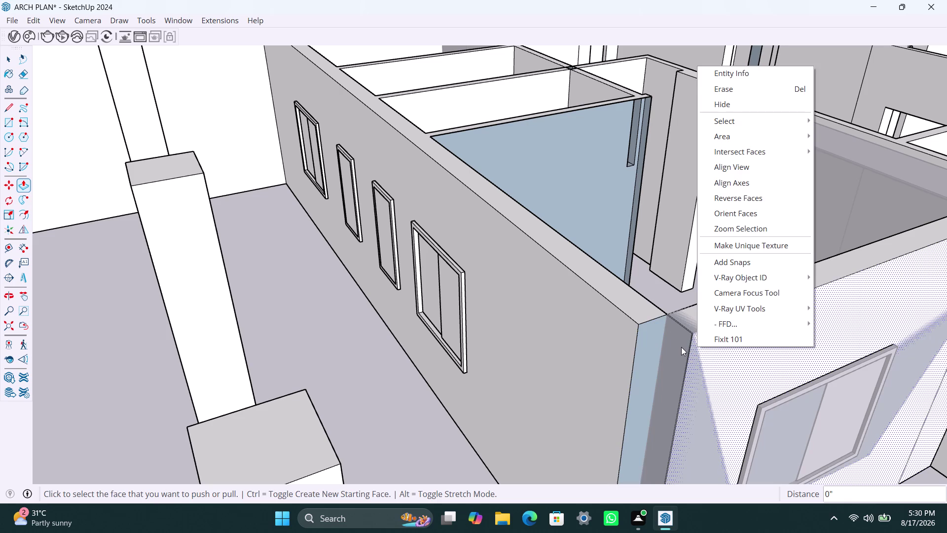
key(Escape)
Select the exposed wall end face together with its edges.
click(677, 356)
key(space)
triple_click(680, 359)
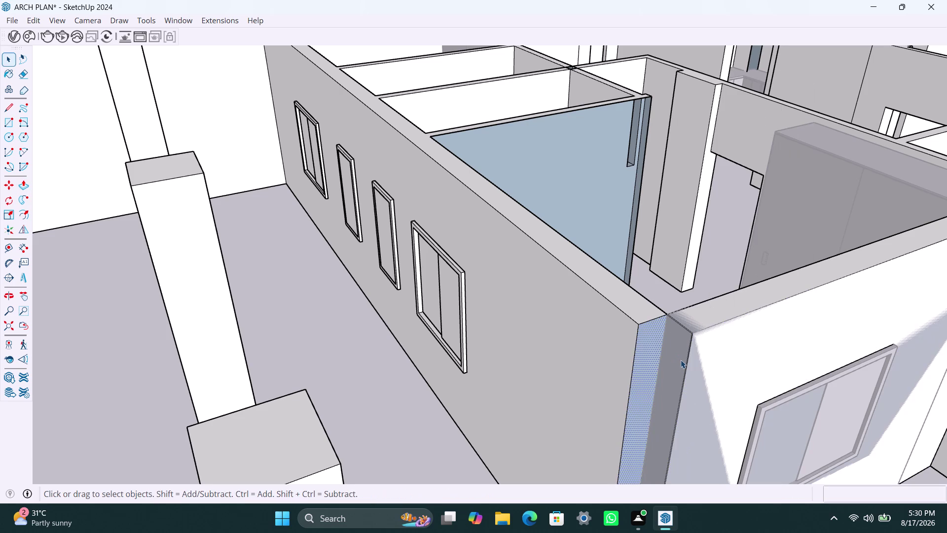
click(670, 333)
double_click(677, 350)
click(642, 277)
double_click(657, 306)
scroll(down, 3)
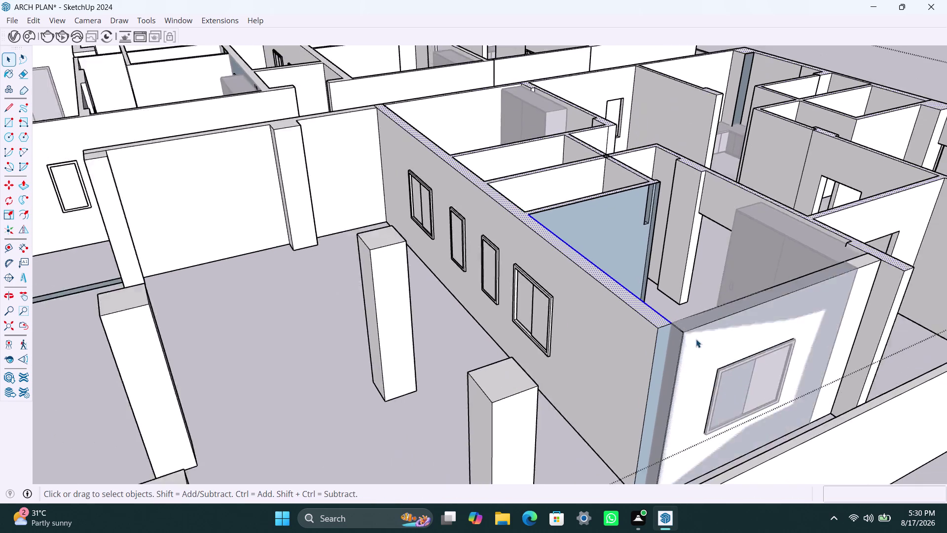
scroll(down, 3)
click(791, 426)
scroll(up, 3)
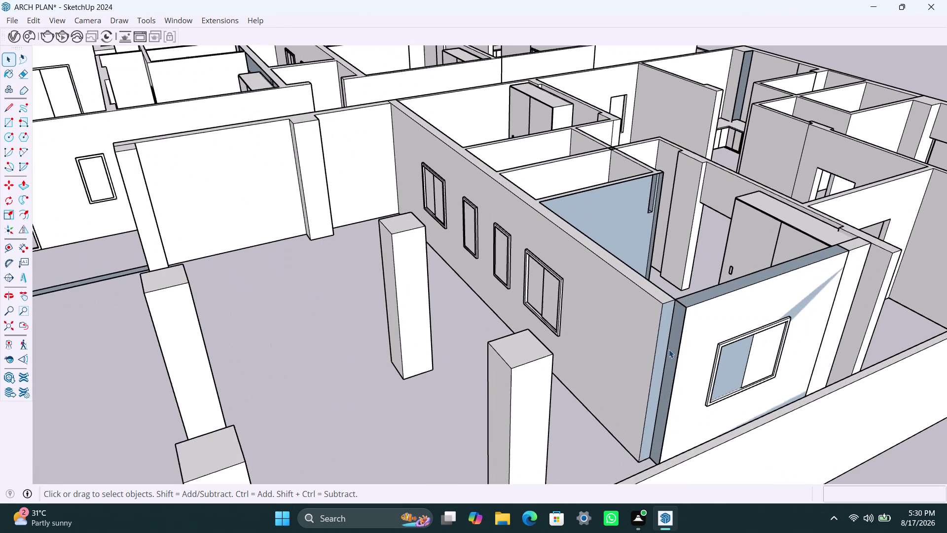
Push/Pull the wall end face out about 5 3/16" to meet the adjoining wall.
click(679, 326)
key(p)
click(676, 323)
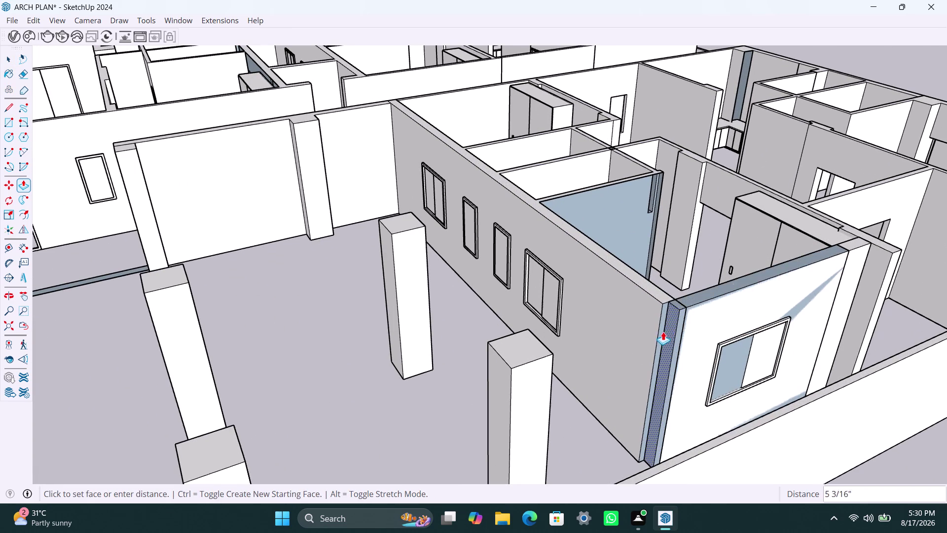
click(655, 302)
key(space)
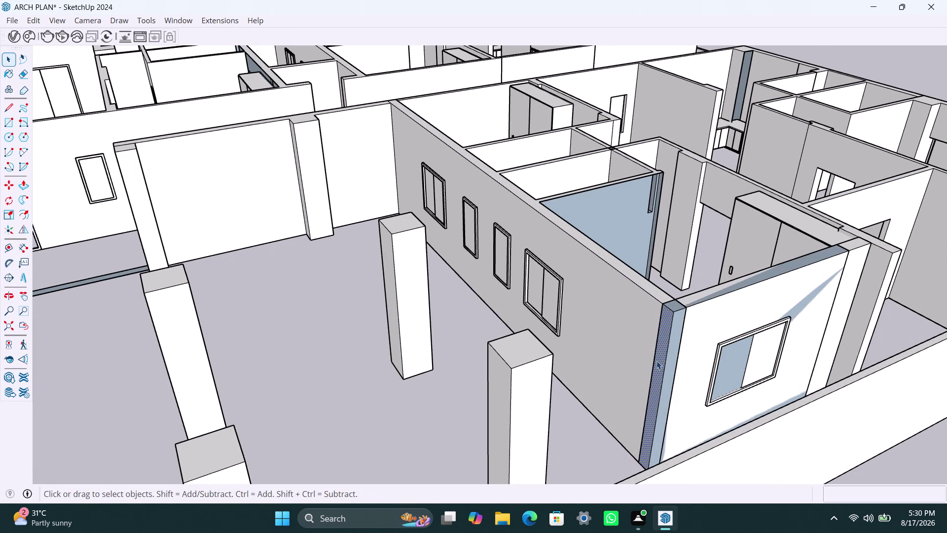
click(893, 462)
scroll(down, 3)
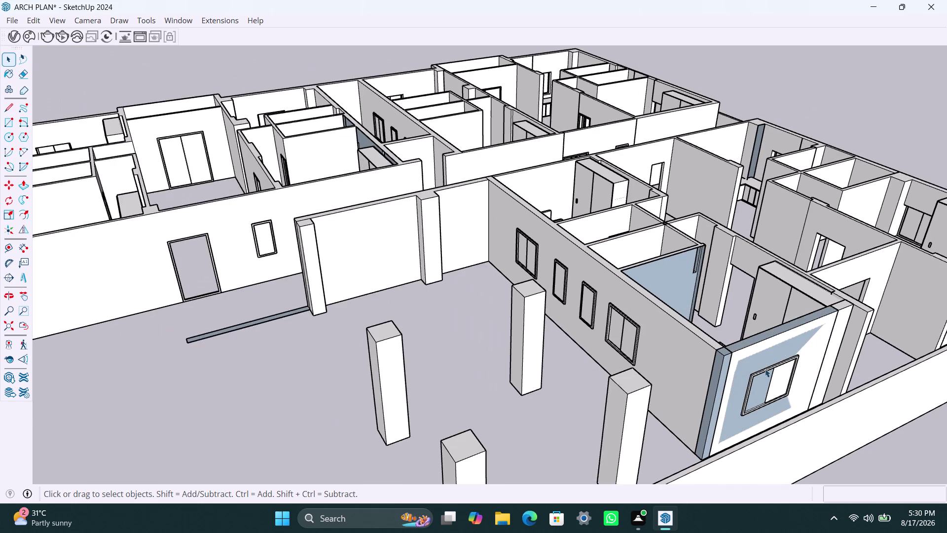
Select the end-wall window, the door wall face and the whole house model.
scroll(up, 3)
middle_drag(763, 417, 667, 391)
click(667, 389)
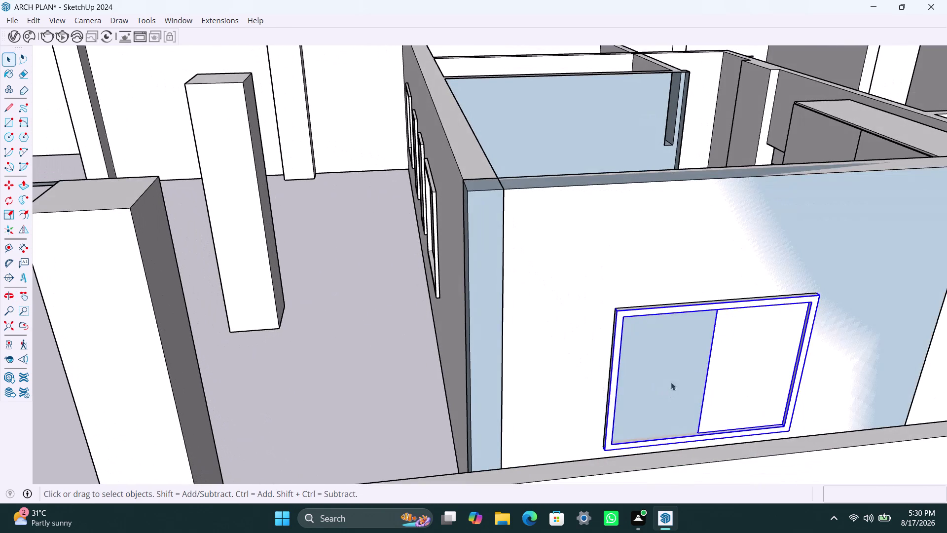
scroll(down, 3)
click(876, 80)
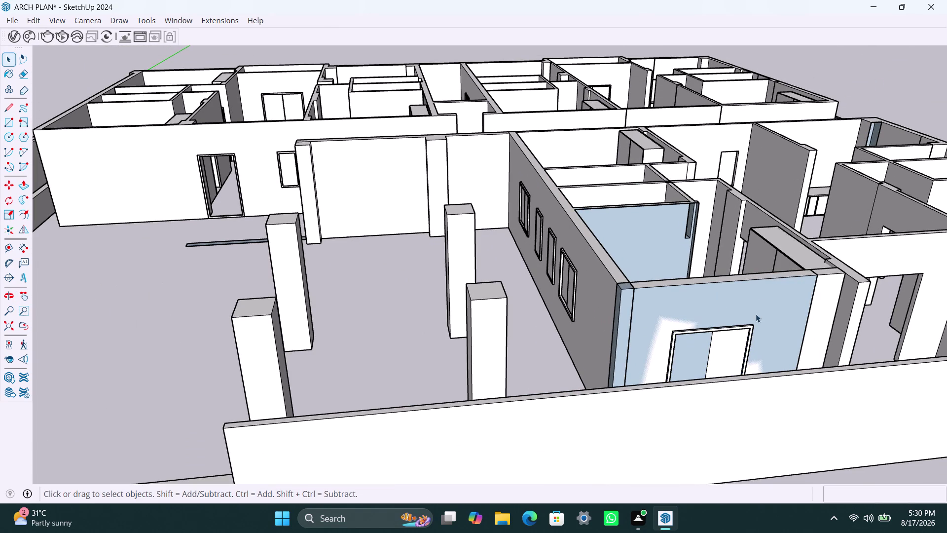
triple_click(876, 91)
click(642, 310)
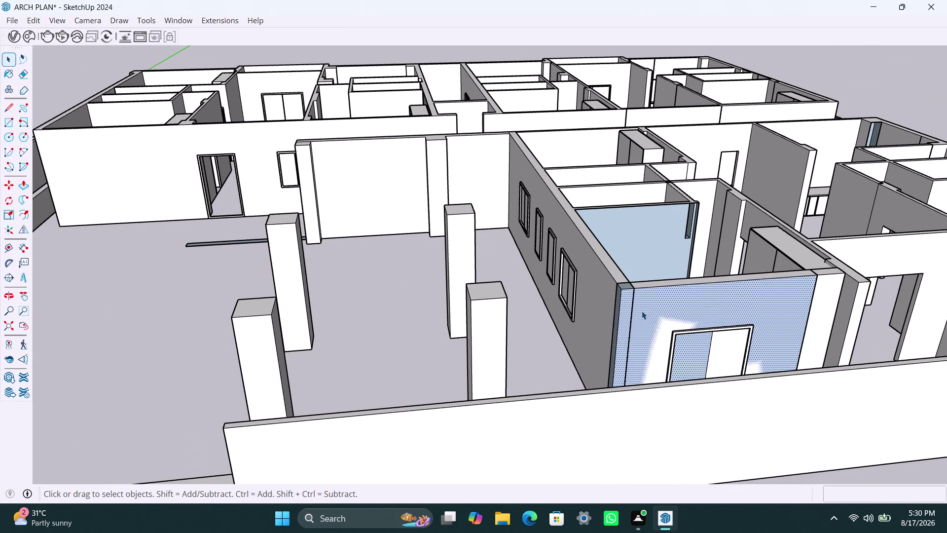
right_click(641, 311)
click(697, 178)
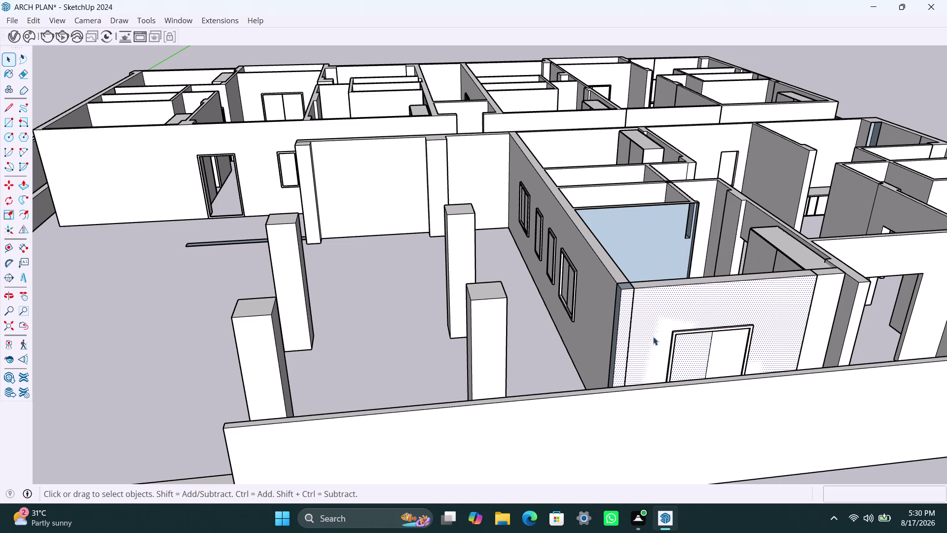
click(669, 236)
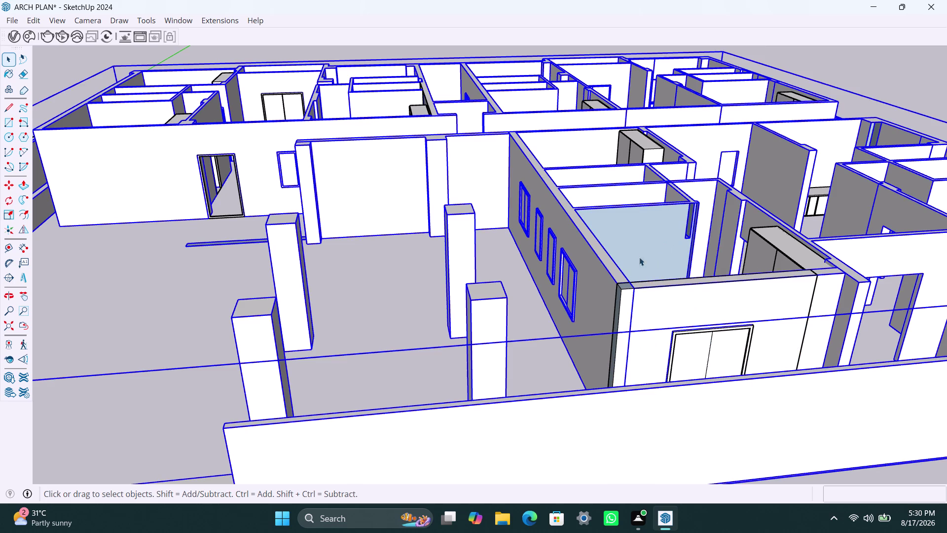
scroll(down, 3)
scroll(down, 3)
click(830, 80)
scroll(down, 3)
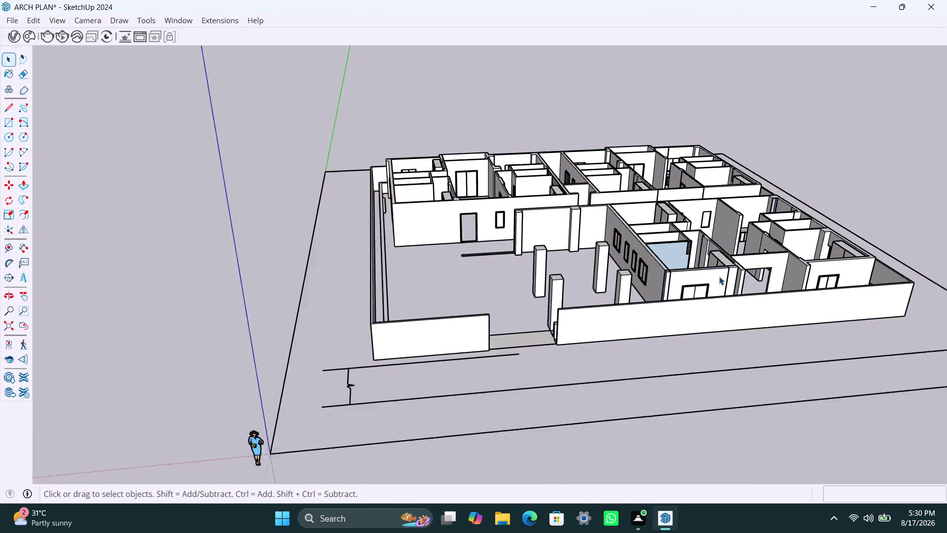
Orbit past the columns to look into the corner room and its windows.
middle_drag(727, 262, 633, 356)
scroll(up, 3)
middle_drag(641, 361, 565, 373)
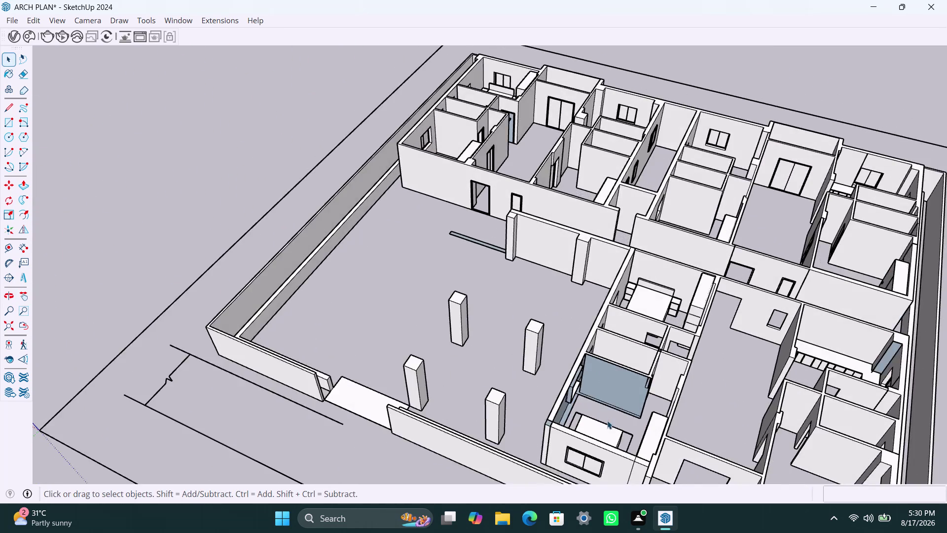
scroll(up, 3)
middle_drag(612, 416, 466, 391)
scroll(down, 3)
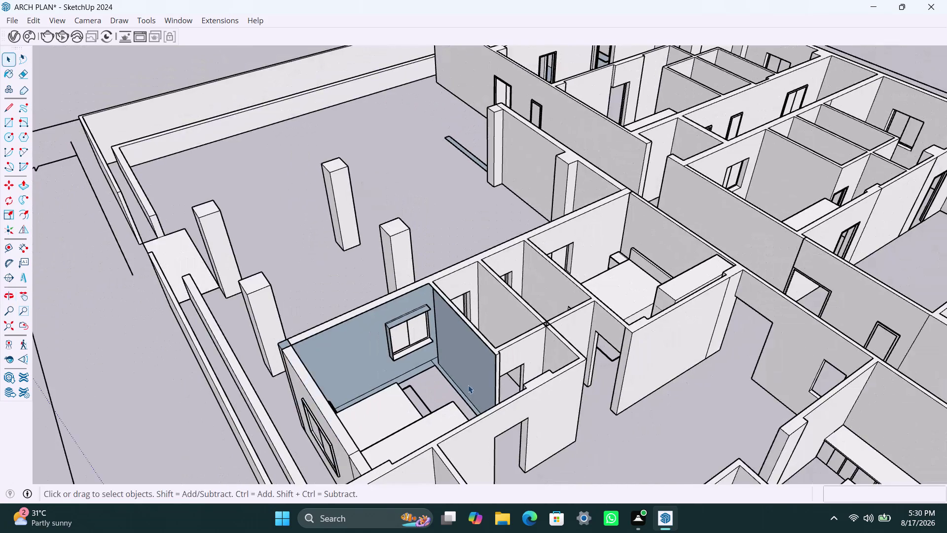
middle_drag(468, 385, 372, 397)
scroll(up, 3)
middle_drag(365, 391, 396, 390)
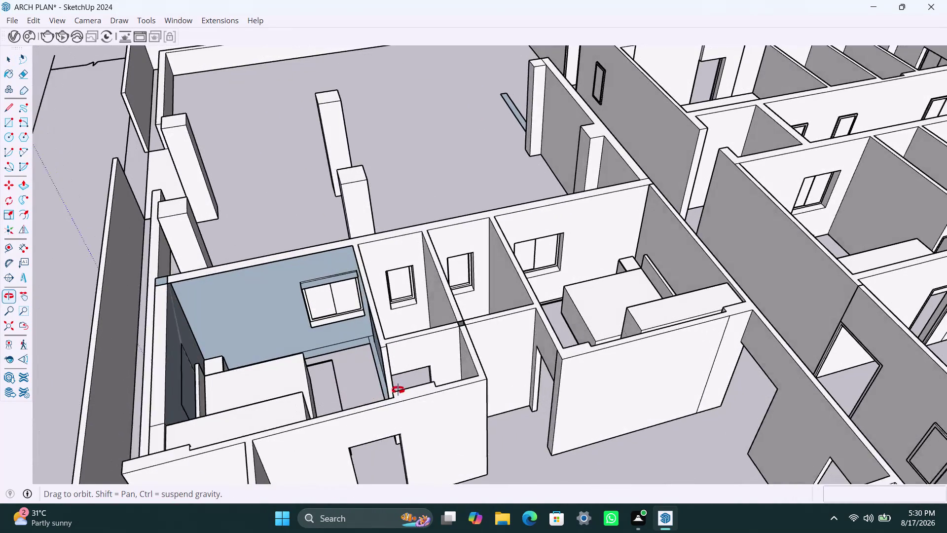
middle_drag(395, 389, 406, 389)
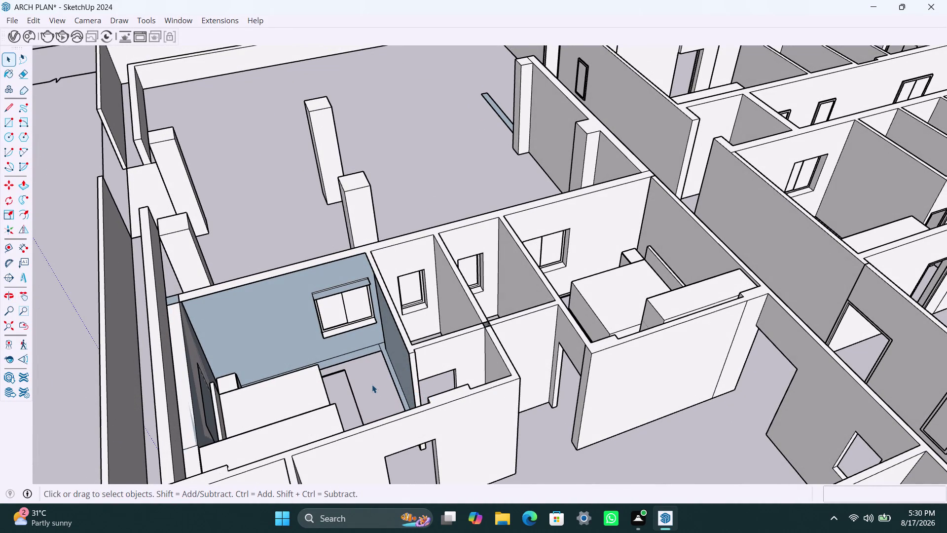
Step back through recent edits with repeated Undo to set up the small window's glass pane.
key(ctrl+z)
key(ctrl+z)
key(ctrl+z)
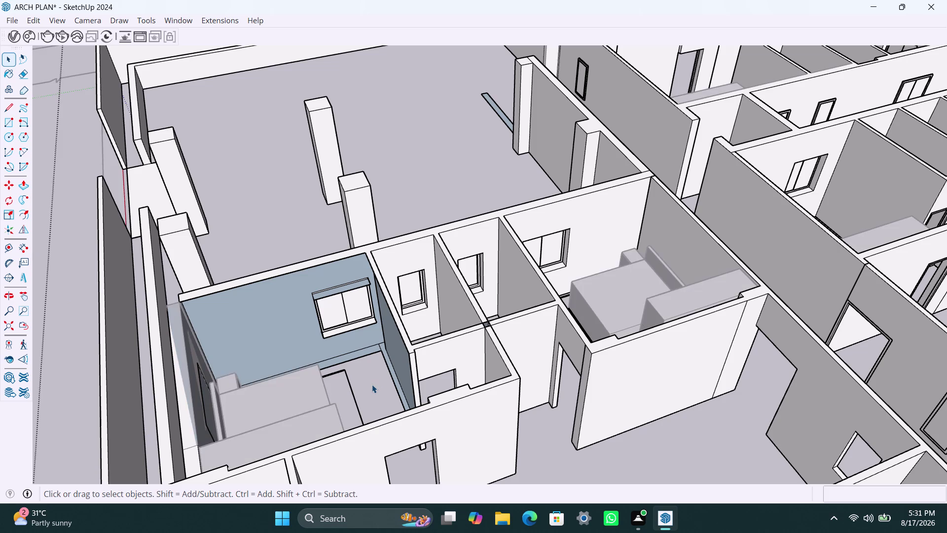
key(ctrl+z)
key(ctrl+z)
key(ctrl+z)
key(ctrl+z)
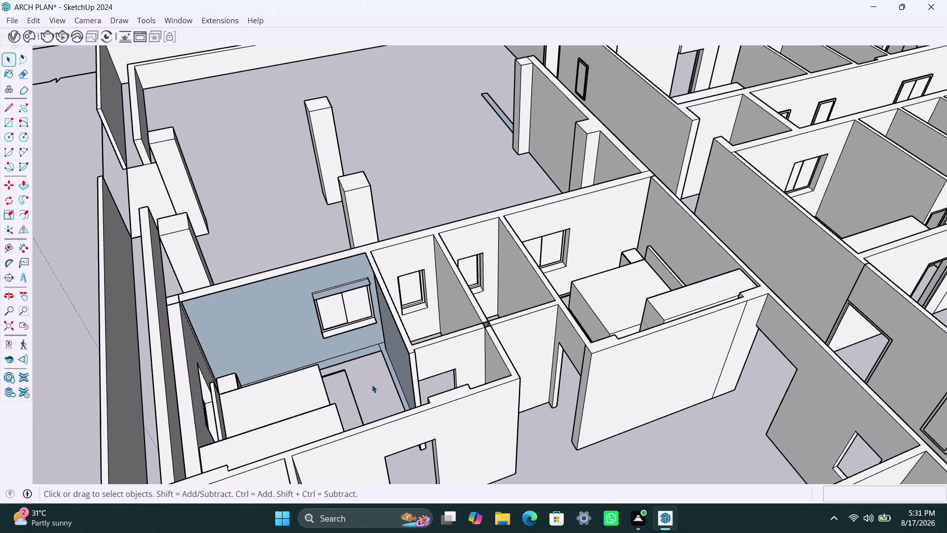
key(ctrl+z)
key(ctrl+z)
key(ctrl+z)
key(ctrl+z)
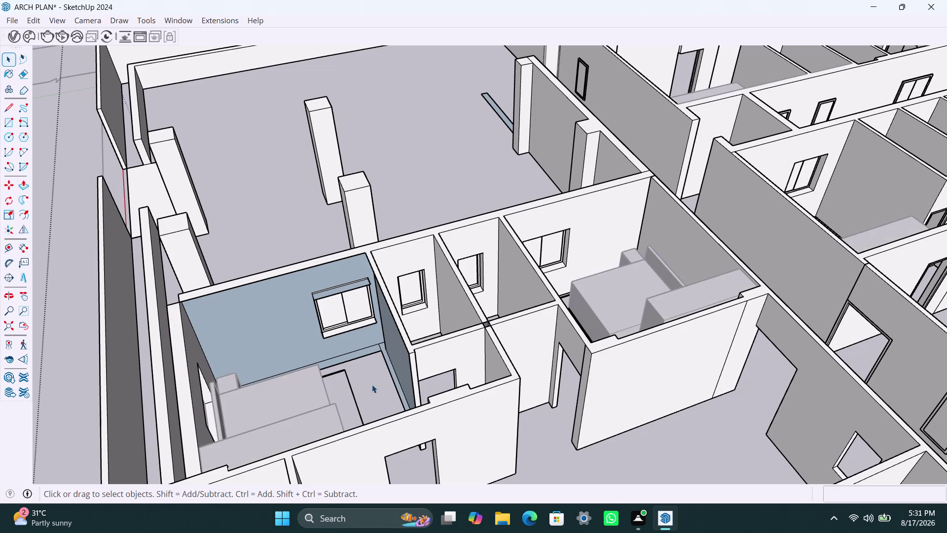
key(ctrl+z)
key(ctrl+z)
key(ctrl+z)
key(ctrl+z)
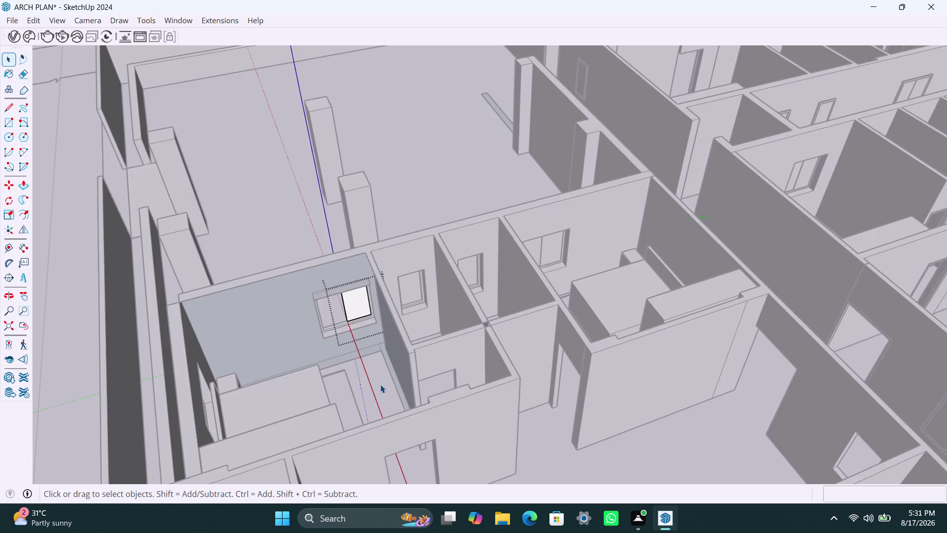
key(ctrl+z)
key(ctrl+z)
key(ctrl+z)
key(ctrl+z)
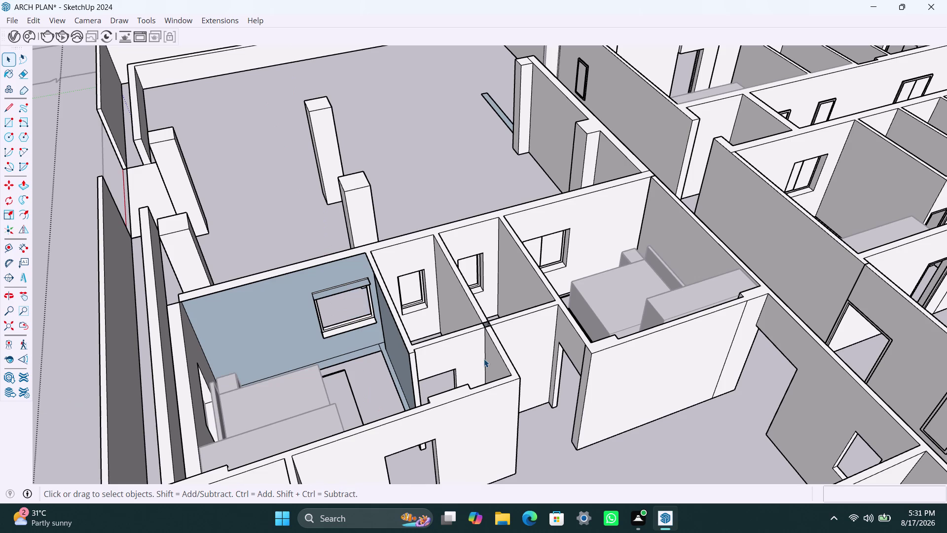
key(ctrl+z)
key(ctrl+z)
key(ctrl+z)
key(ctrl+z)
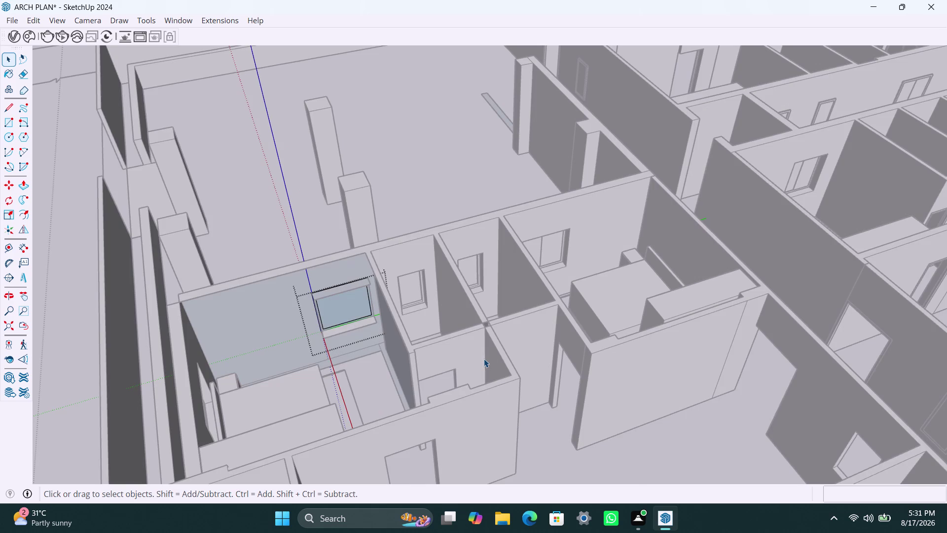
key(ctrl+z)
key(ctrl+z)
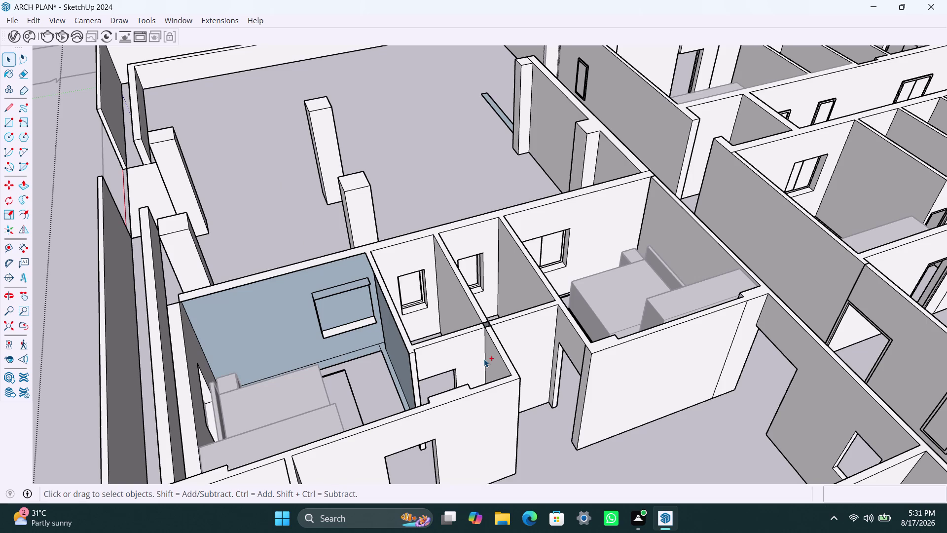
key(ctrl+z)
key(ctrl+z)
key(ctrl+z)
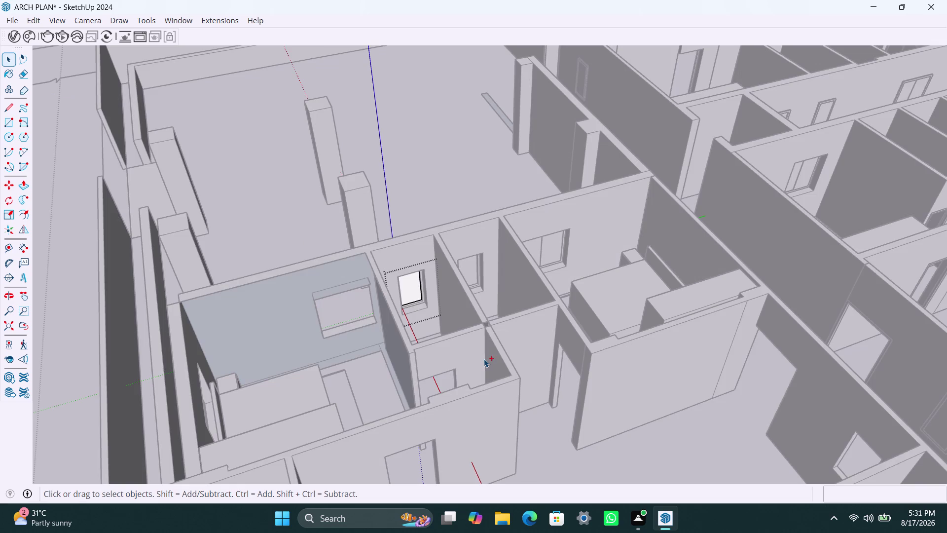
key(ctrl+z)
key(ctrl+z)
key(ctrl+z)
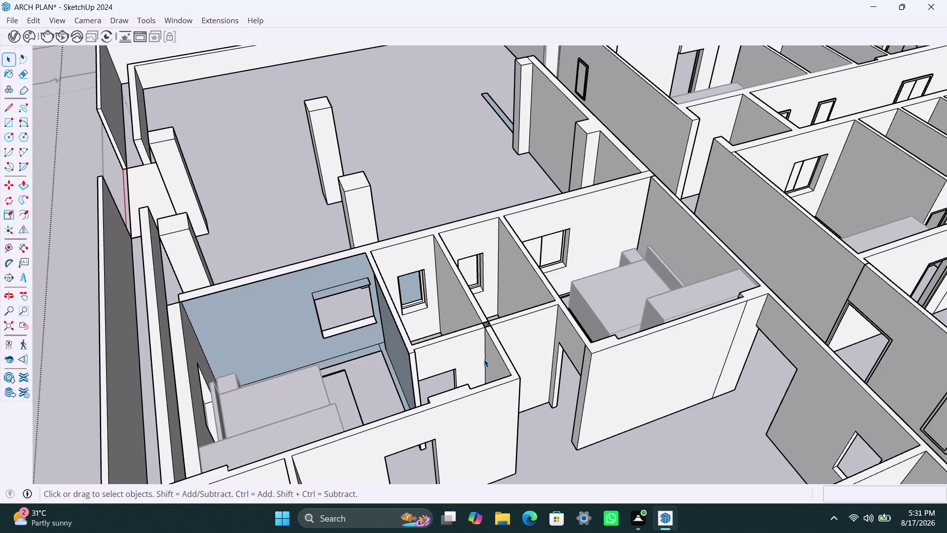
key(ctrl+z)
key(ctrl+z)
key(ctrl+z)
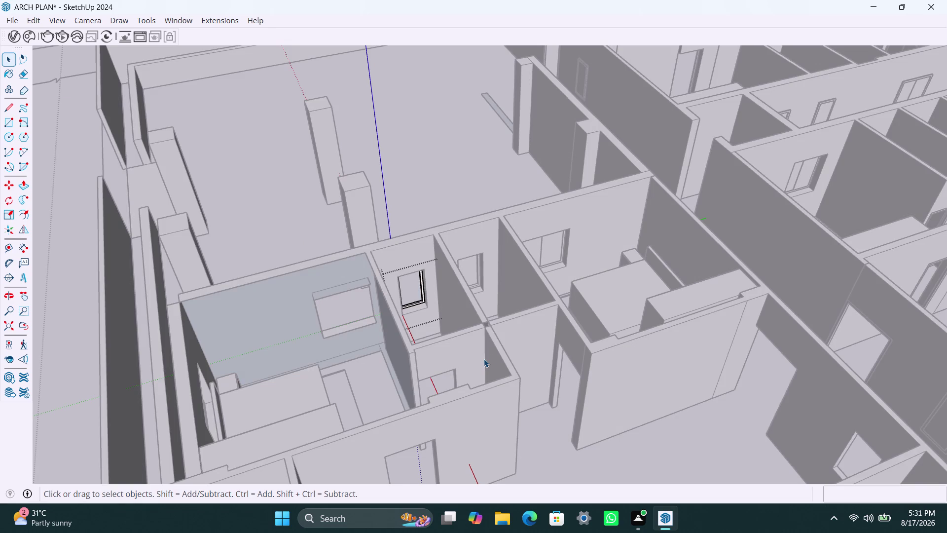
key(ctrl+z)
key(ctrl+z)
key(ctrl+z)
key(ctrl+z)
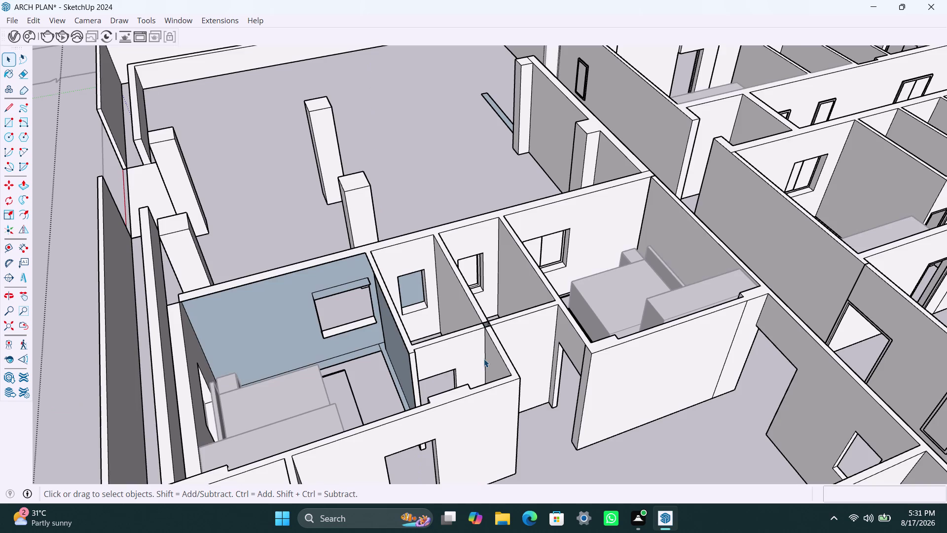
scroll(down, 3)
scroll(down, 3)
middle_drag(505, 285, 506, 283)
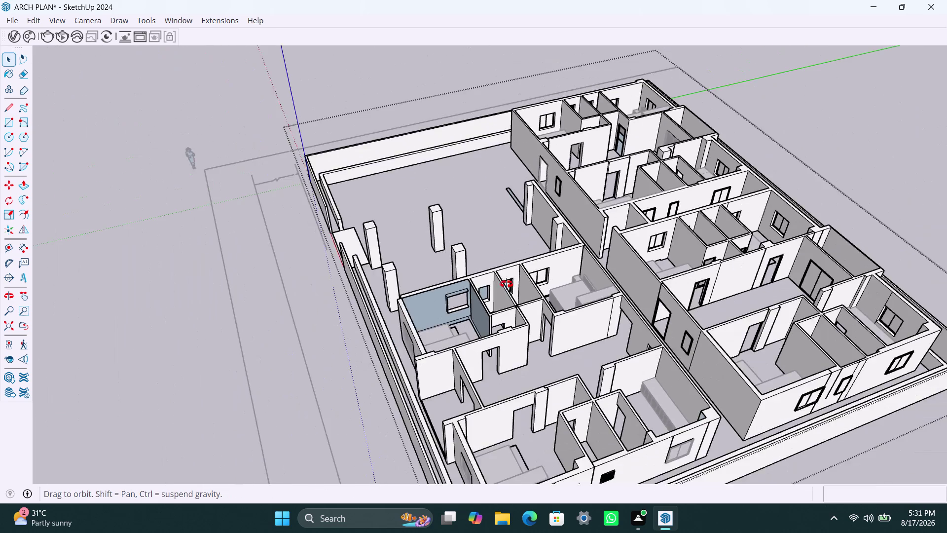
middle_drag(506, 284, 910, 290)
scroll(up, 3)
middle_drag(549, 265, 587, 263)
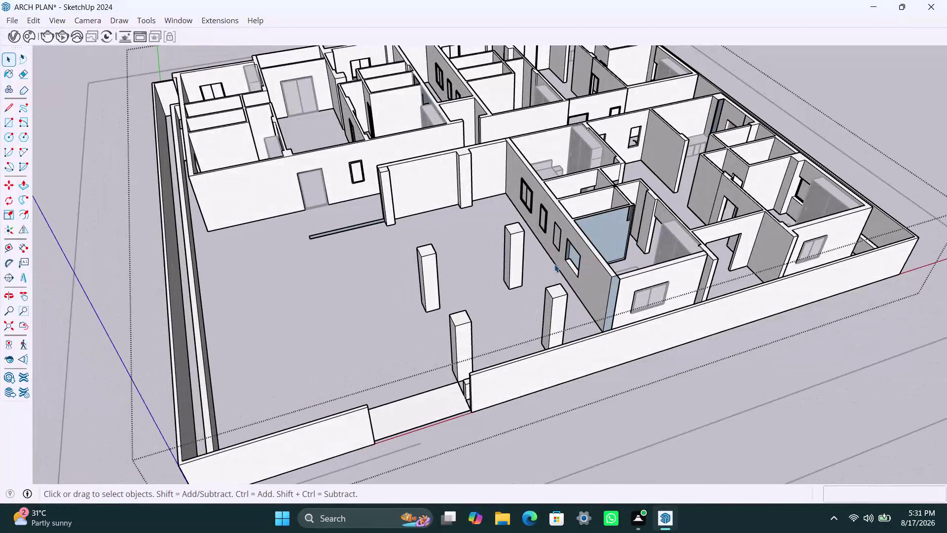
scroll(down, 3)
key(ctrl+z)
key(ctrl+z)
key(ctrl+z)
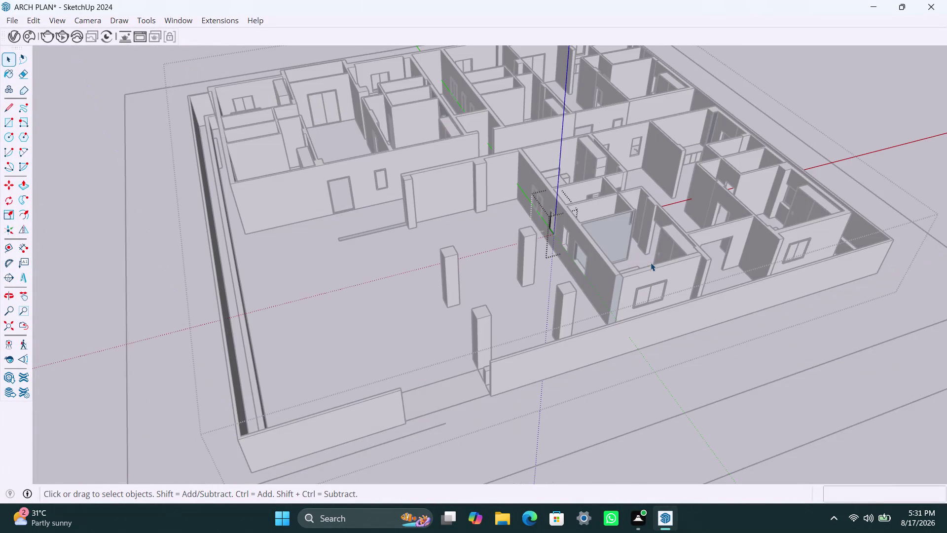
key(ctrl+z)
key(ctrl+z)
key(ctrl+z)
key(ctrl+z)
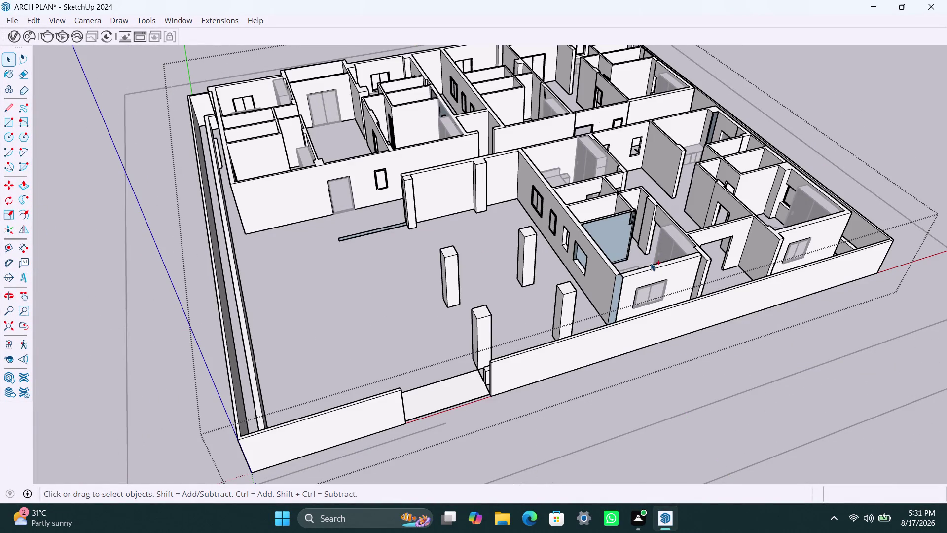
key(ctrl+z)
key(ctrl+z)
key(ctrl+z)
key(ctrl+z)
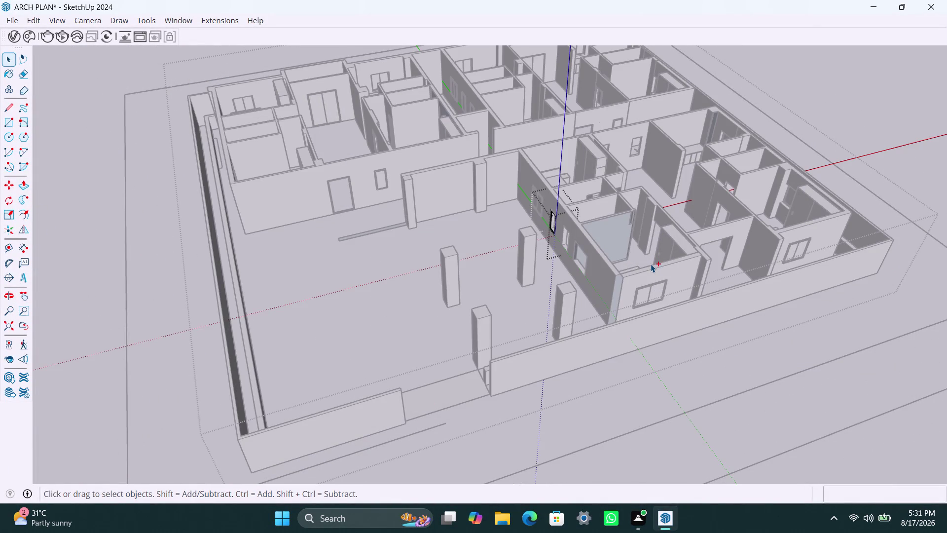
key(ctrl+z)
key(ctrl+z)
key(ctrl+z)
key(ctrl+z)
key(ctrl+z)
key(ctrl+z)
key(ctrl+z)
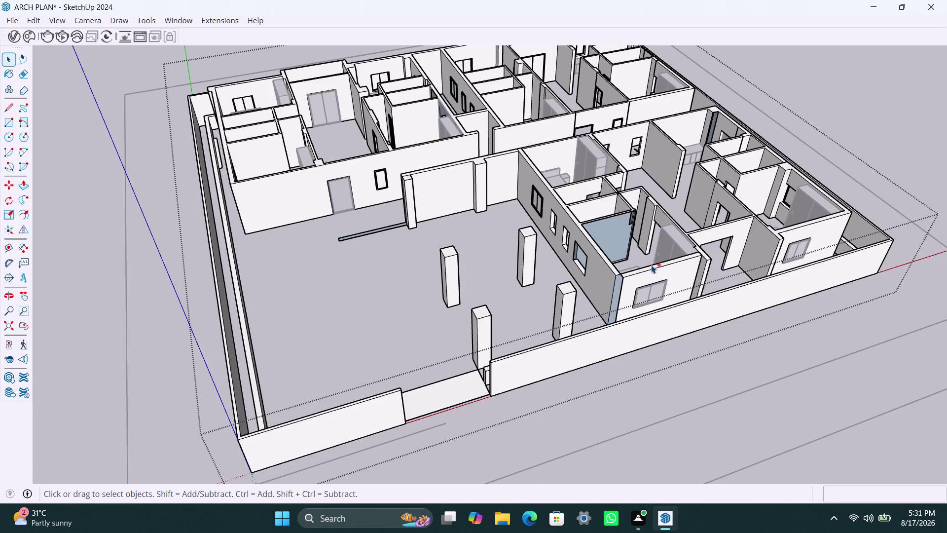
key(ctrl+z)
scroll(down, 3)
middle_drag(613, 257, 661, 251)
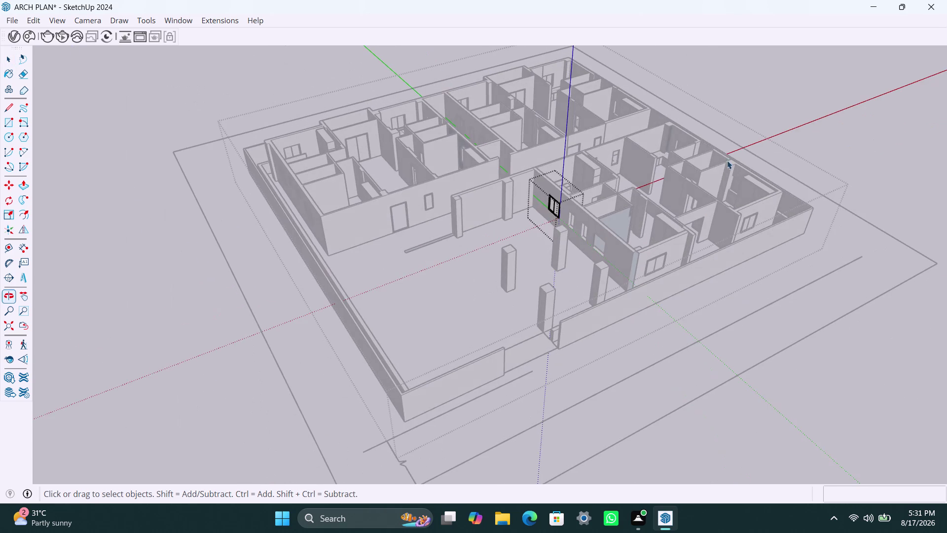
click(798, 102)
scroll(up, 3)
key(ctrl+z)
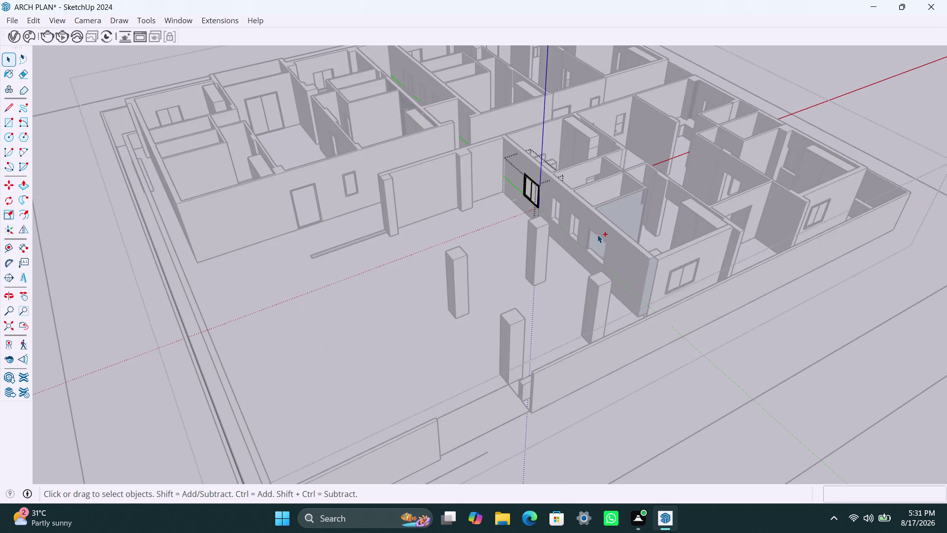
key(ctrl+z)
key(ctrl+z)
key(ctrl+z)
key(ctrl+z)
key(ctrl+z)
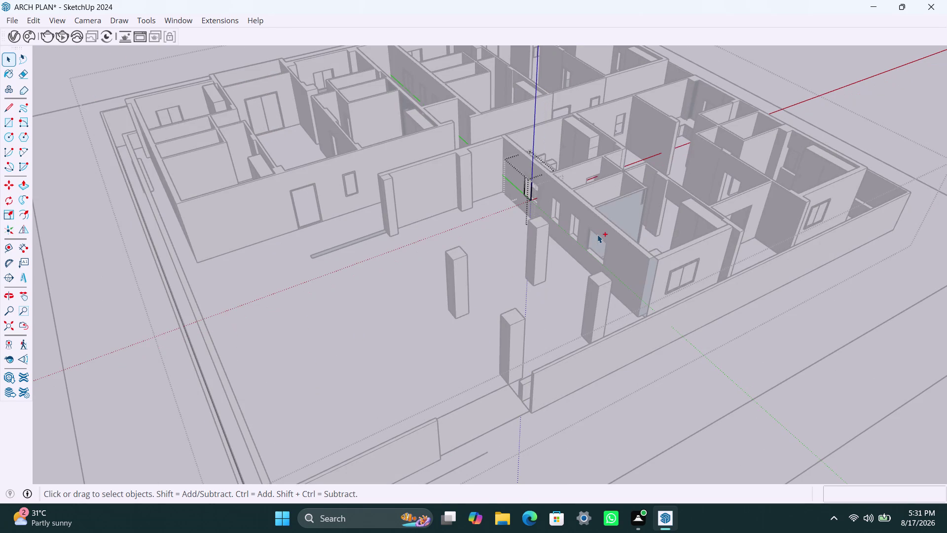
key(ctrl+z)
key(ctrl+z)
key(ctrl+z)
key(ctrl+z)
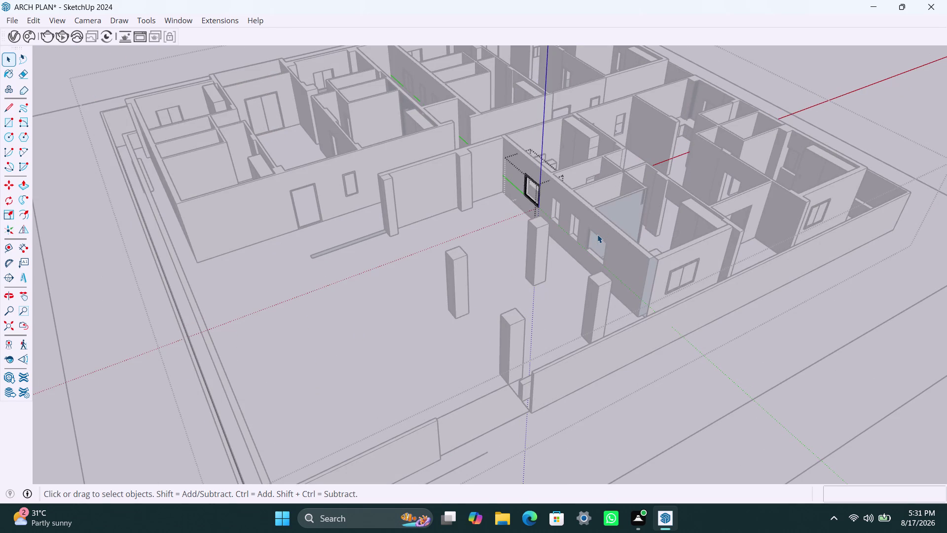
key(ctrl+z)
key(ctrl+z)
key(ctrl+z)
key(ctrl+z)
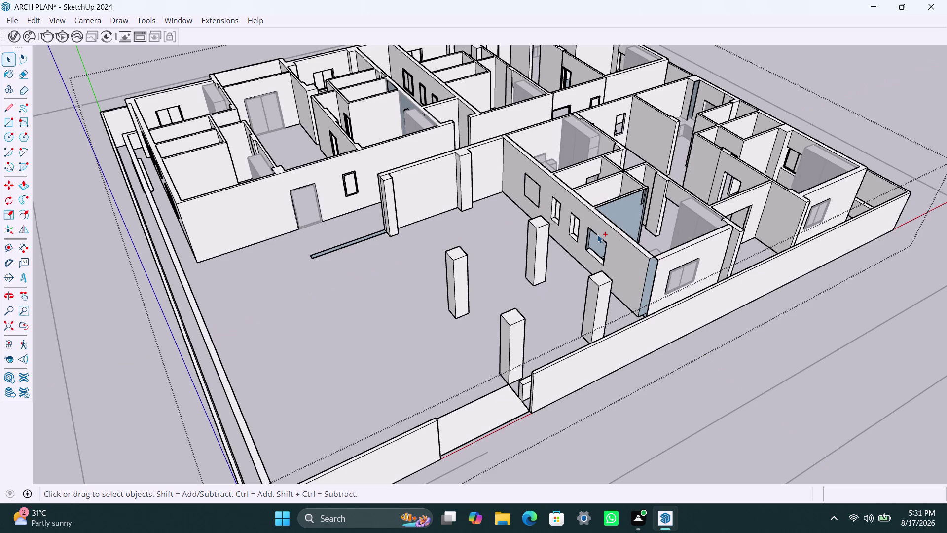
key(ctrl+z)
key(ctrl+z)
key(ctrl+z)
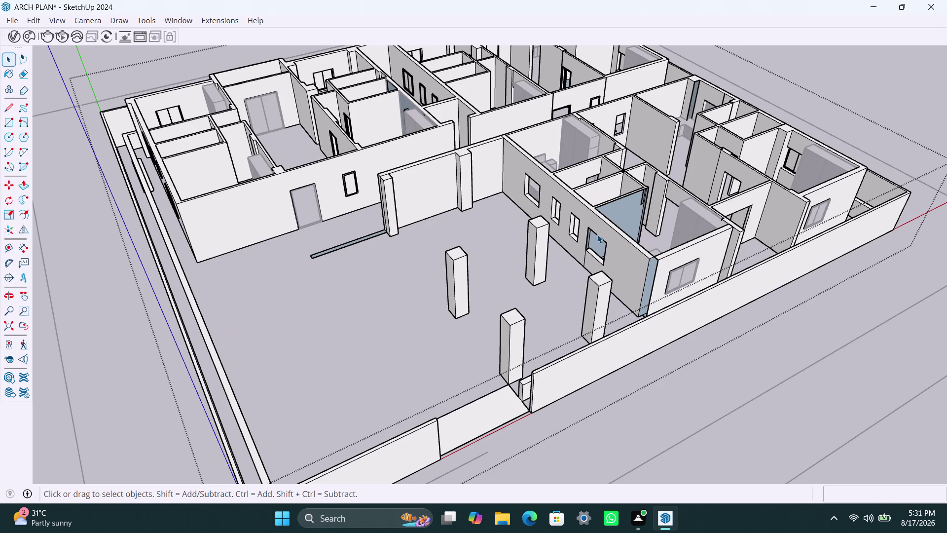
key(ctrl+z)
key(ctrl+z)
scroll(down, 3)
key(ctrl+z)
key(ctrl+z)
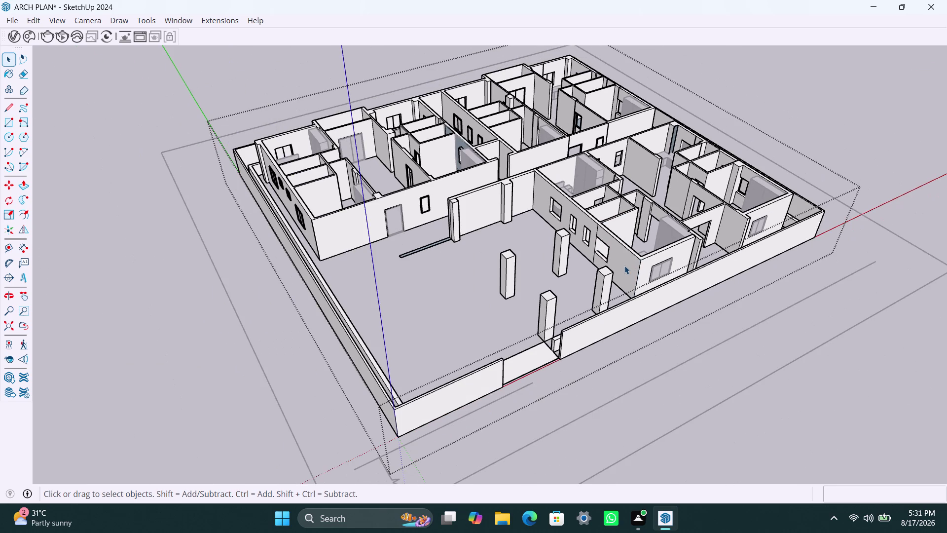
scroll(down, 3)
middle_drag(583, 251, 657, 281)
scroll(up, 3)
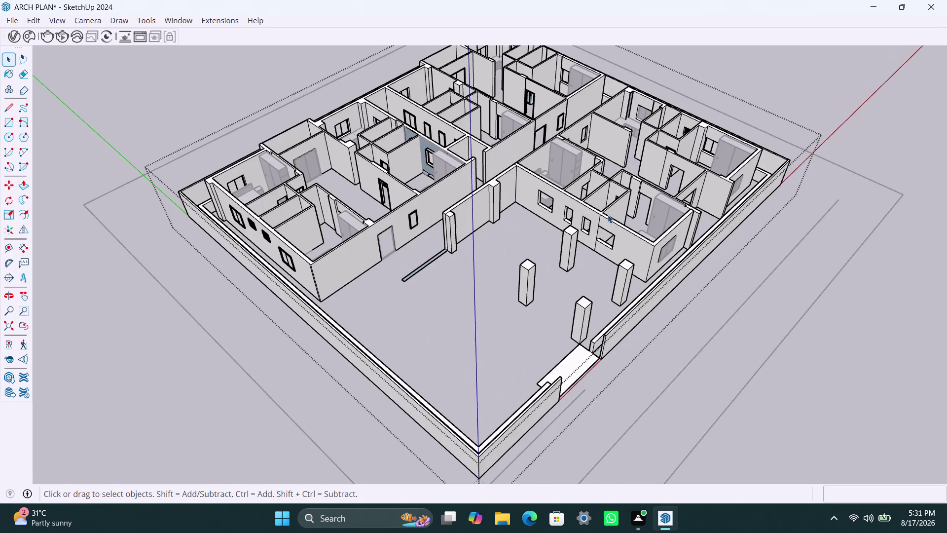
scroll(up, 3)
scroll(up, 3)
click(621, 228)
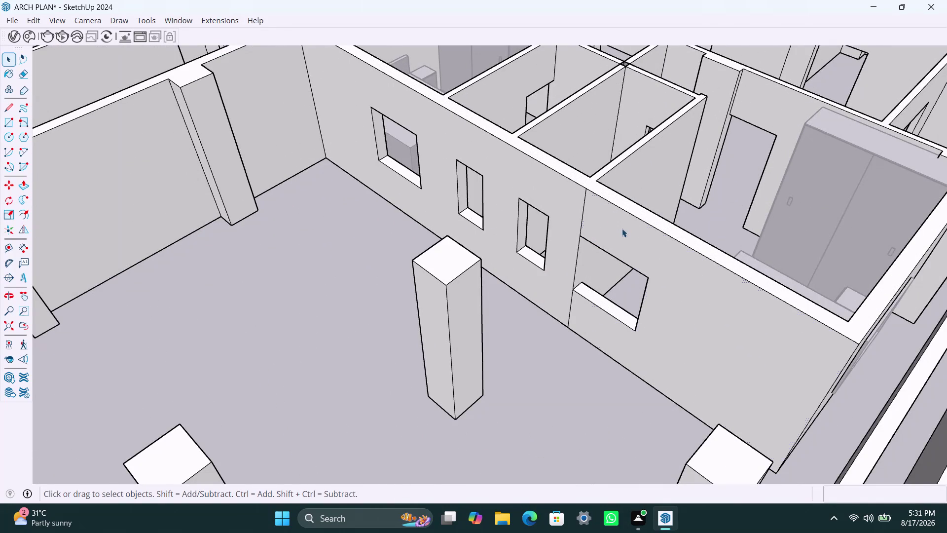
key(p)
click(622, 228)
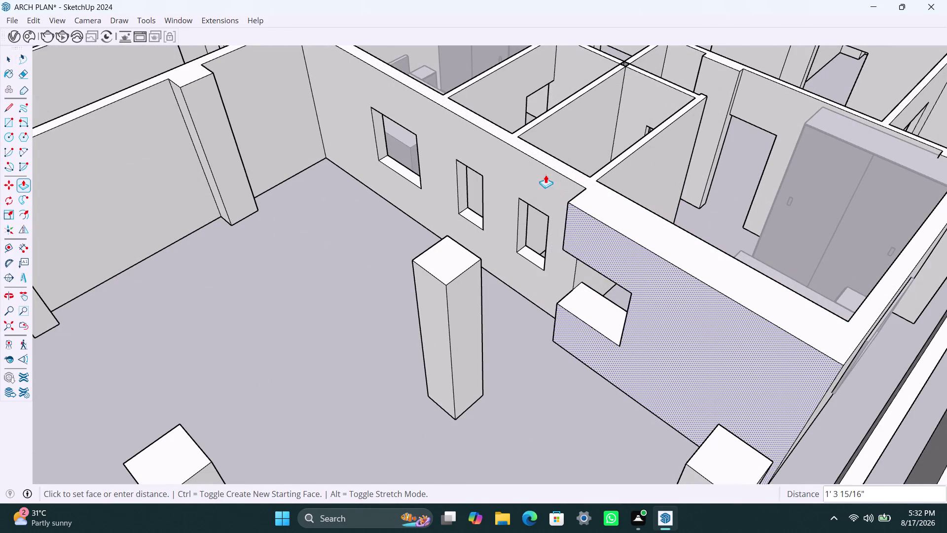
click(573, 178)
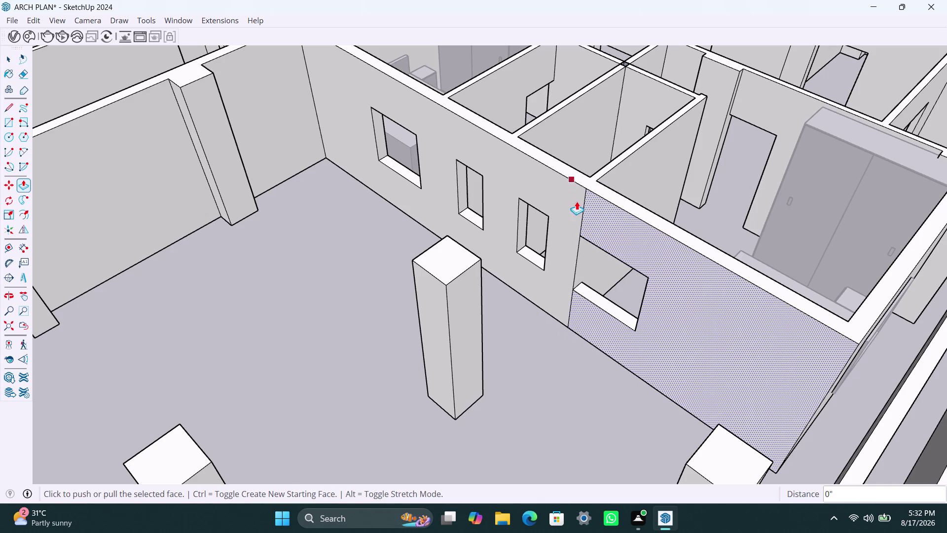
key(space)
click(577, 258)
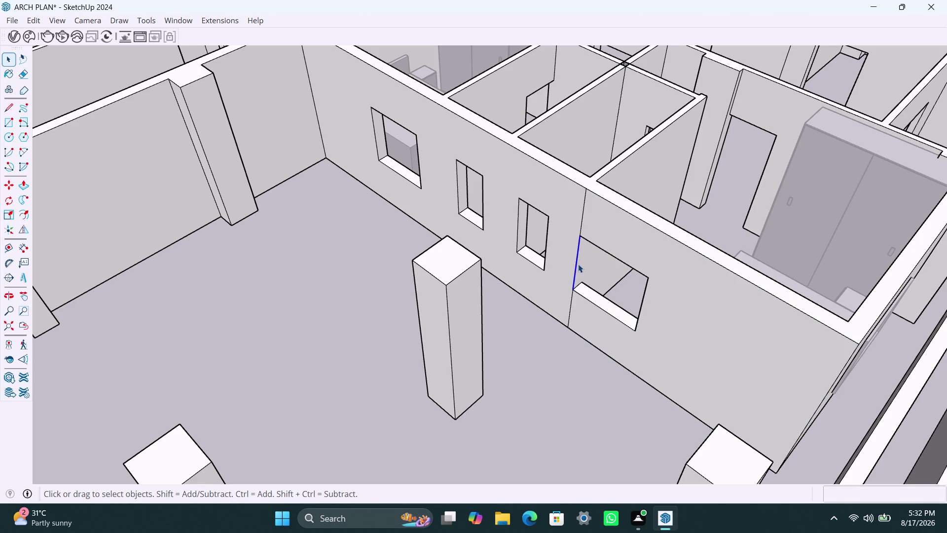
click(581, 219)
key(Delete)
click(569, 310)
key(Delete)
scroll(down, 3)
middle_drag(723, 256, 332, 238)
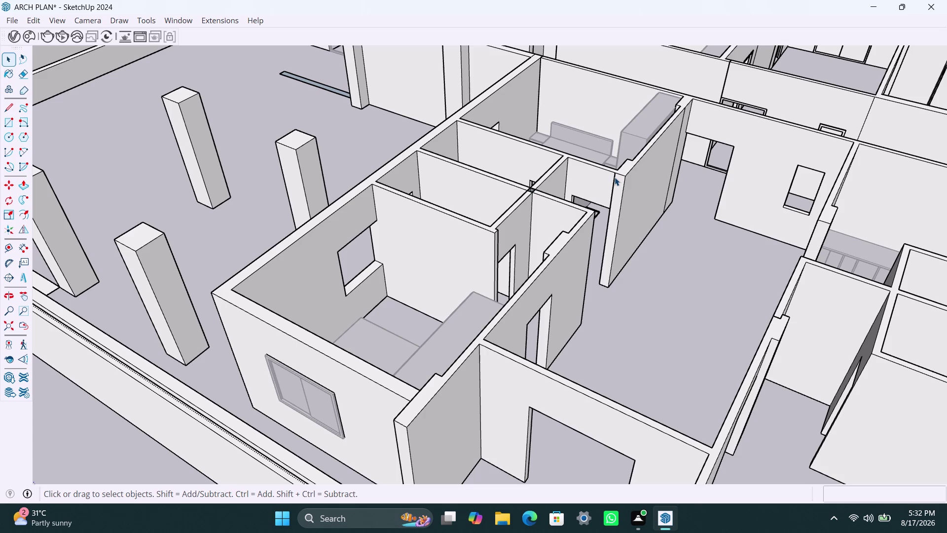
Orbit back out over the house and its courtyard side.
scroll(down, 3)
scroll(down, 3)
middle_drag(455, 235, 837, 209)
scroll(up, 3)
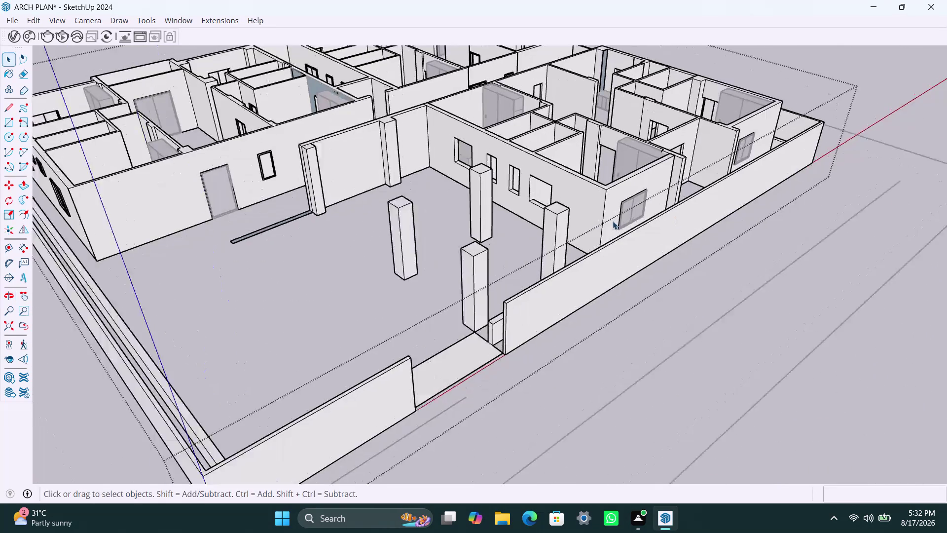
scroll(up, 3)
middle_drag(581, 216, 826, 210)
scroll(up, 3)
middle_drag(486, 198, 530, 230)
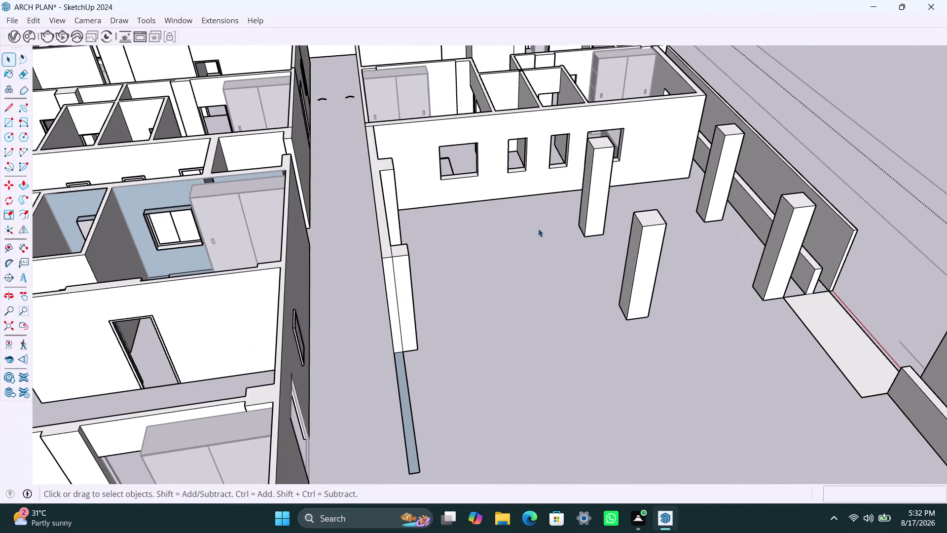
Save the ARCH PLAN house model with Ctrl+S.
key(ctrl+s)
click(795, 105)
click(842, 98)
scroll(down, 3)
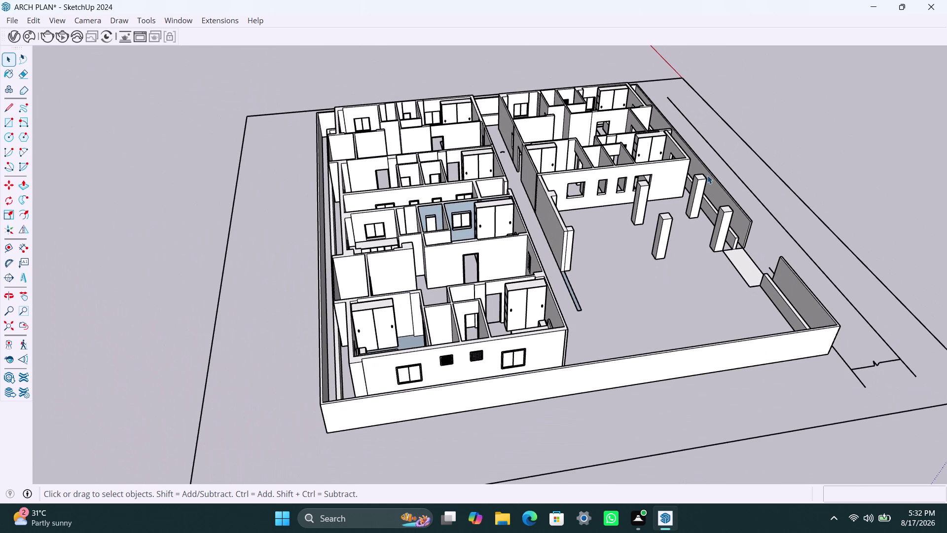
key(ctrl+z)
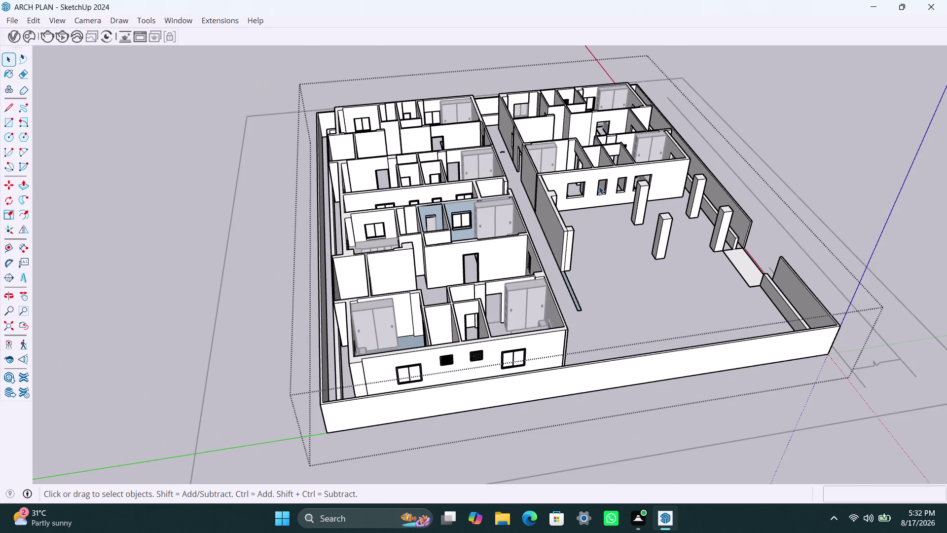
scroll(down, 3)
View the whole house, then zoom in close to the blue glass rooms' panels.
middle_drag(660, 284, 610, 307)
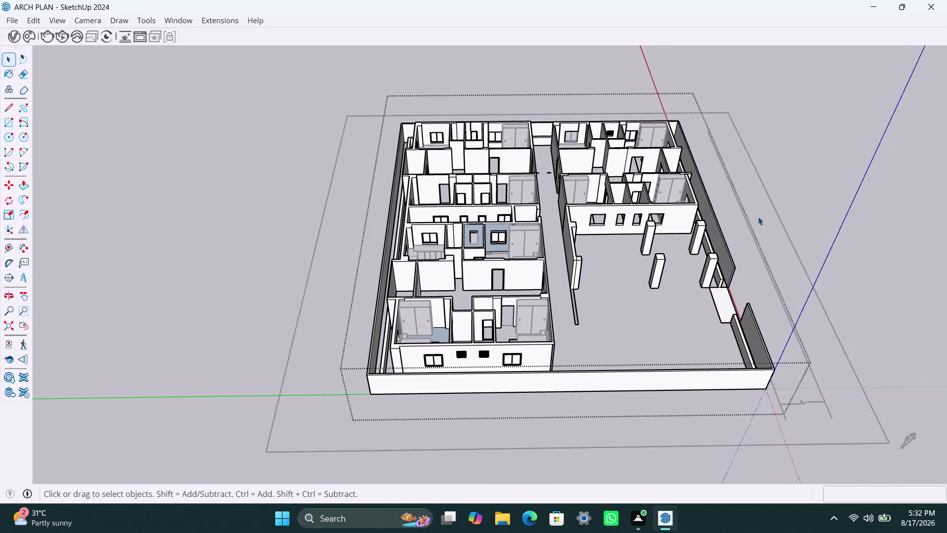
click(839, 192)
scroll(up, 3)
scroll(up, 3)
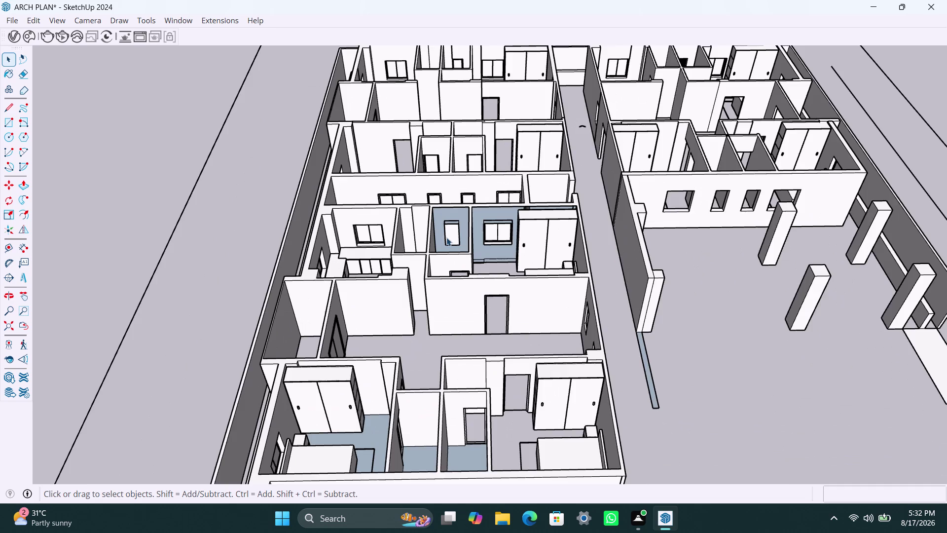
scroll(up, 3)
middle_drag(474, 248, 400, 320)
scroll(up, 3)
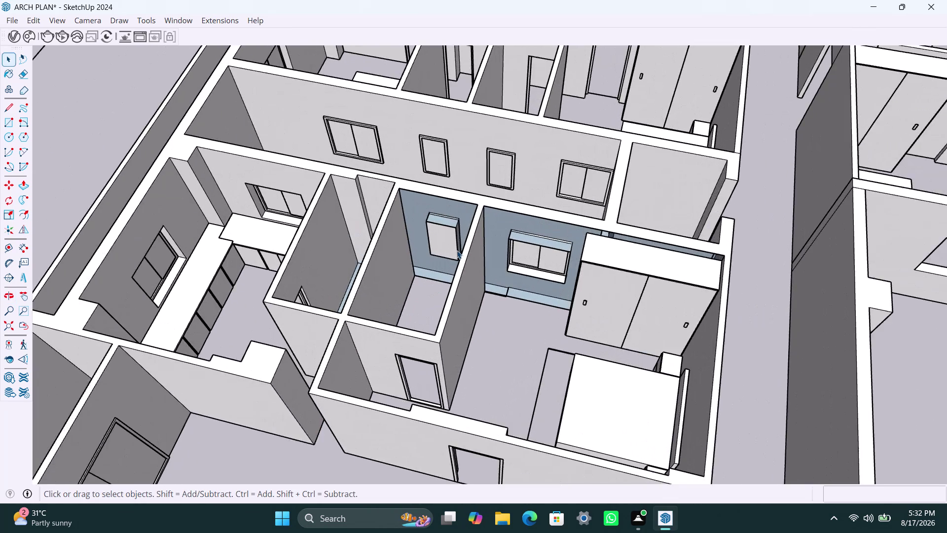
scroll(up, 3)
middle_drag(447, 251, 431, 289)
scroll(up, 3)
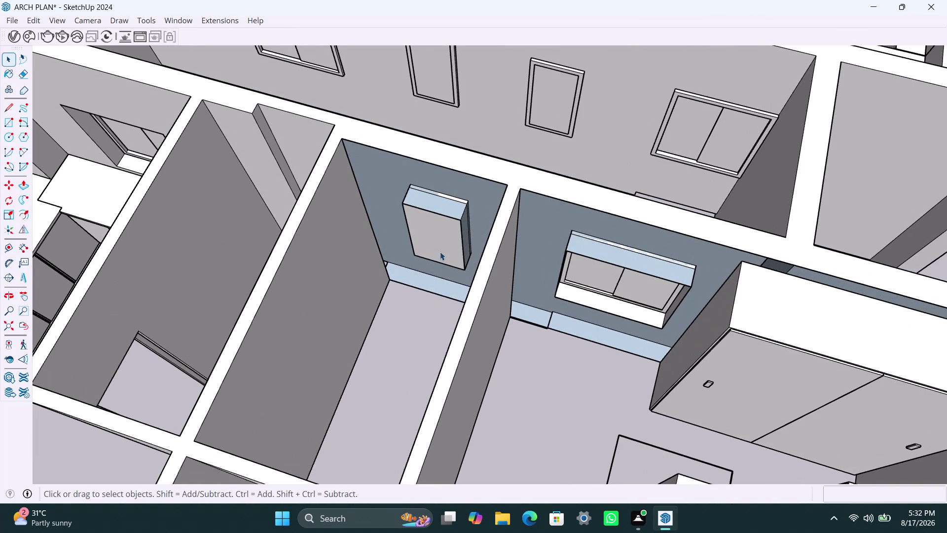
Orbit over the bedroom wing and window wall, then save the model again.
scroll(down, 3)
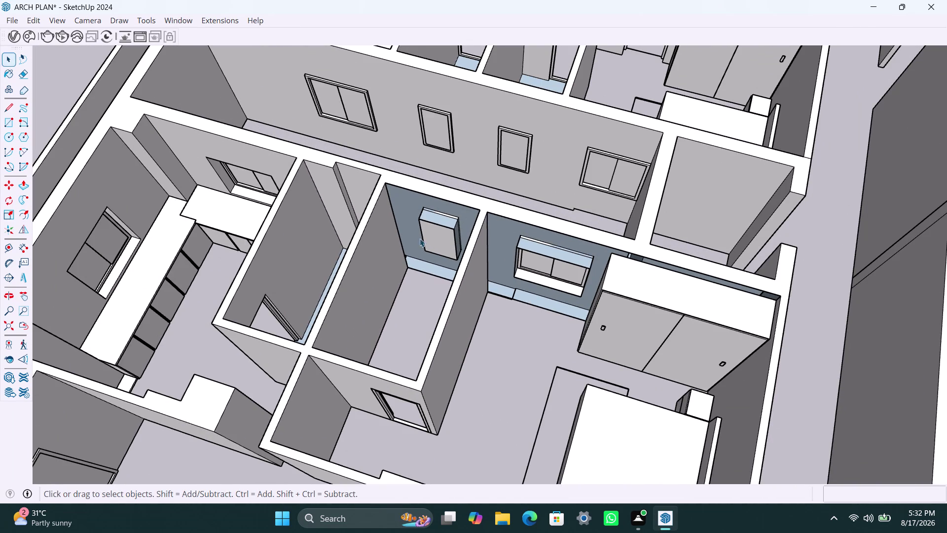
scroll(down, 3)
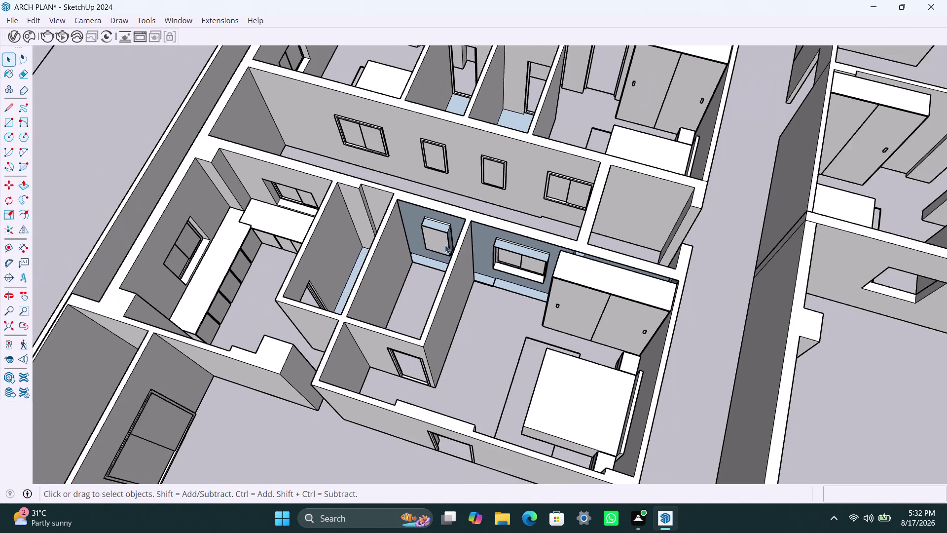
middle_drag(443, 244, 314, 294)
scroll(down, 3)
middle_drag(500, 283, 485, 283)
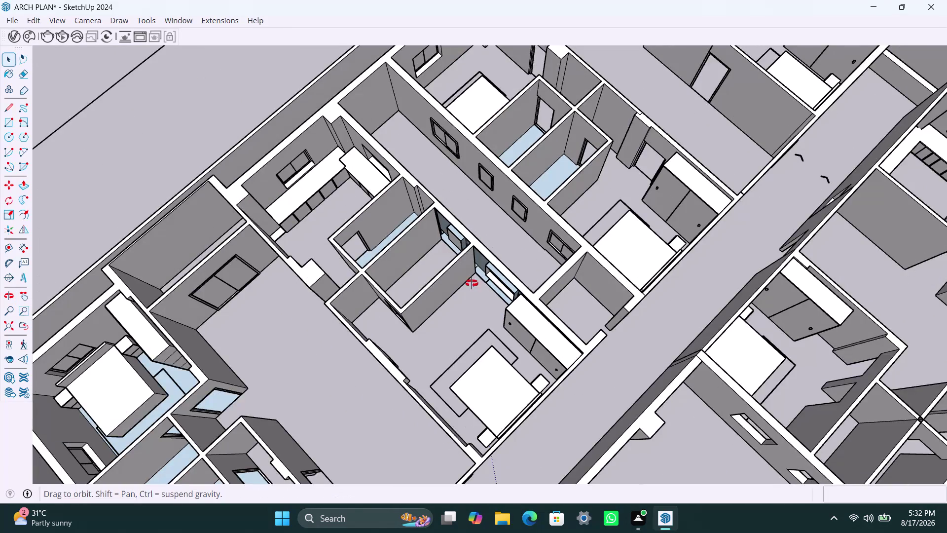
middle_drag(485, 283, 283, 285)
scroll(up, 3)
middle_drag(501, 274, 284, 210)
scroll(up, 3)
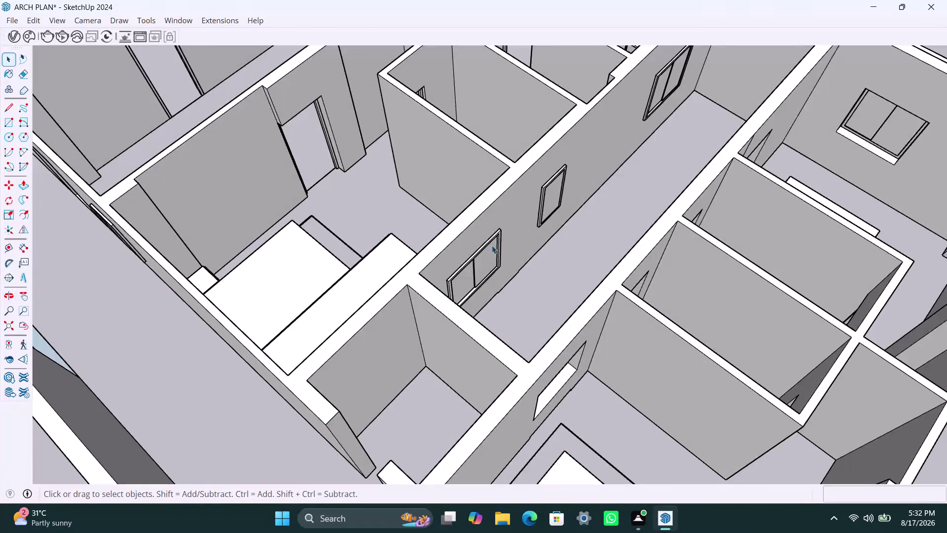
key(ctrl+s)
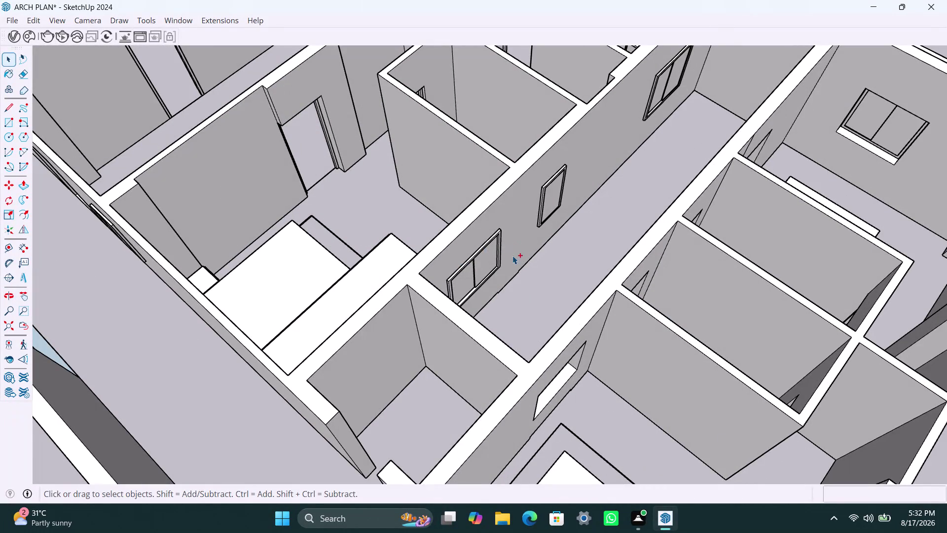